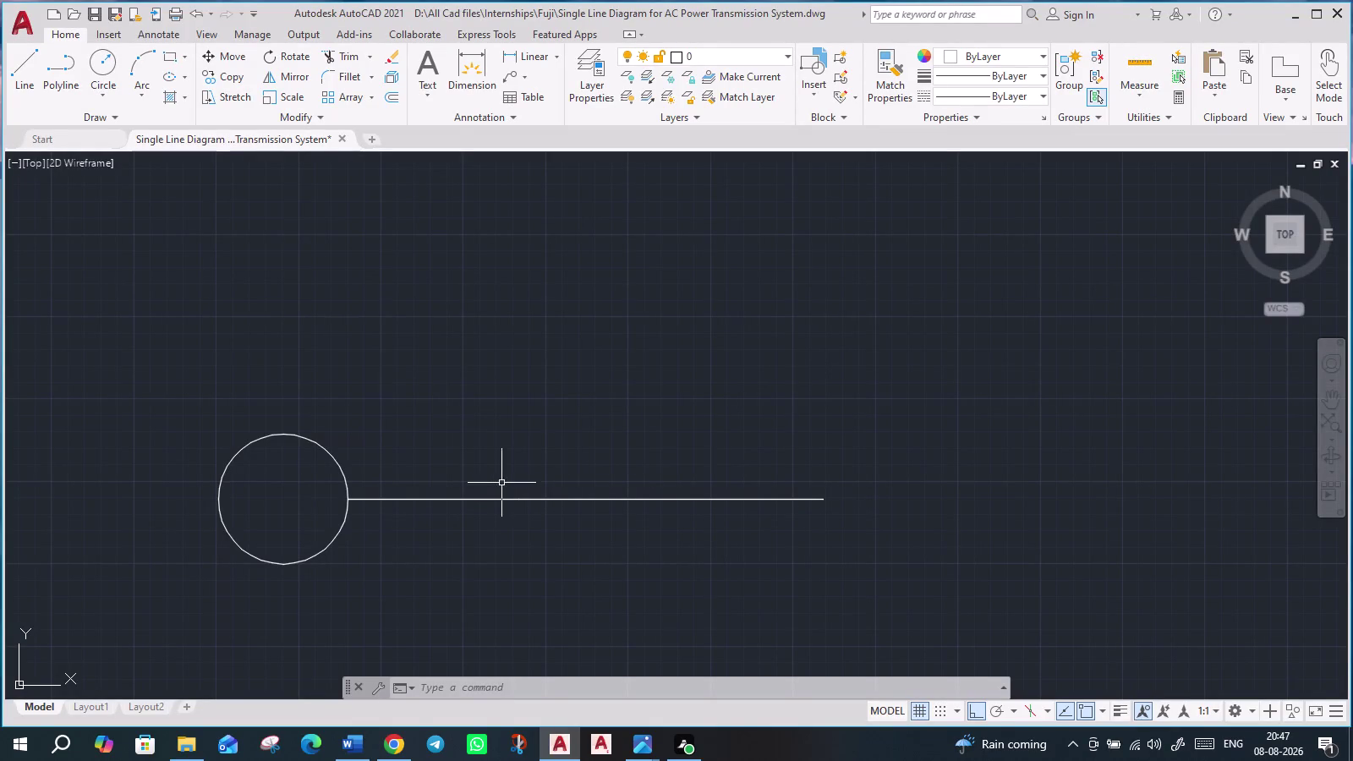
Draw a small circle centred on the line, right of the generator circle.
scroll(up, 3)
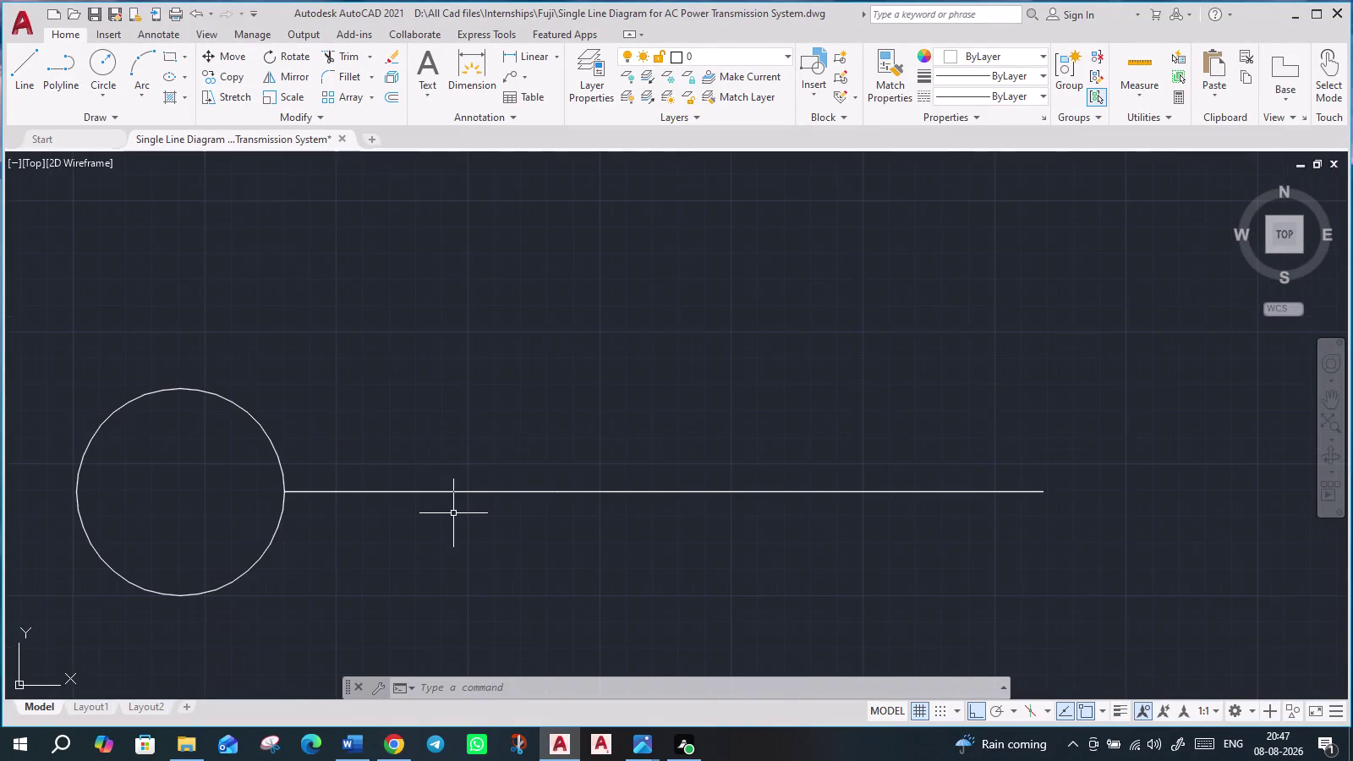
click(98, 72)
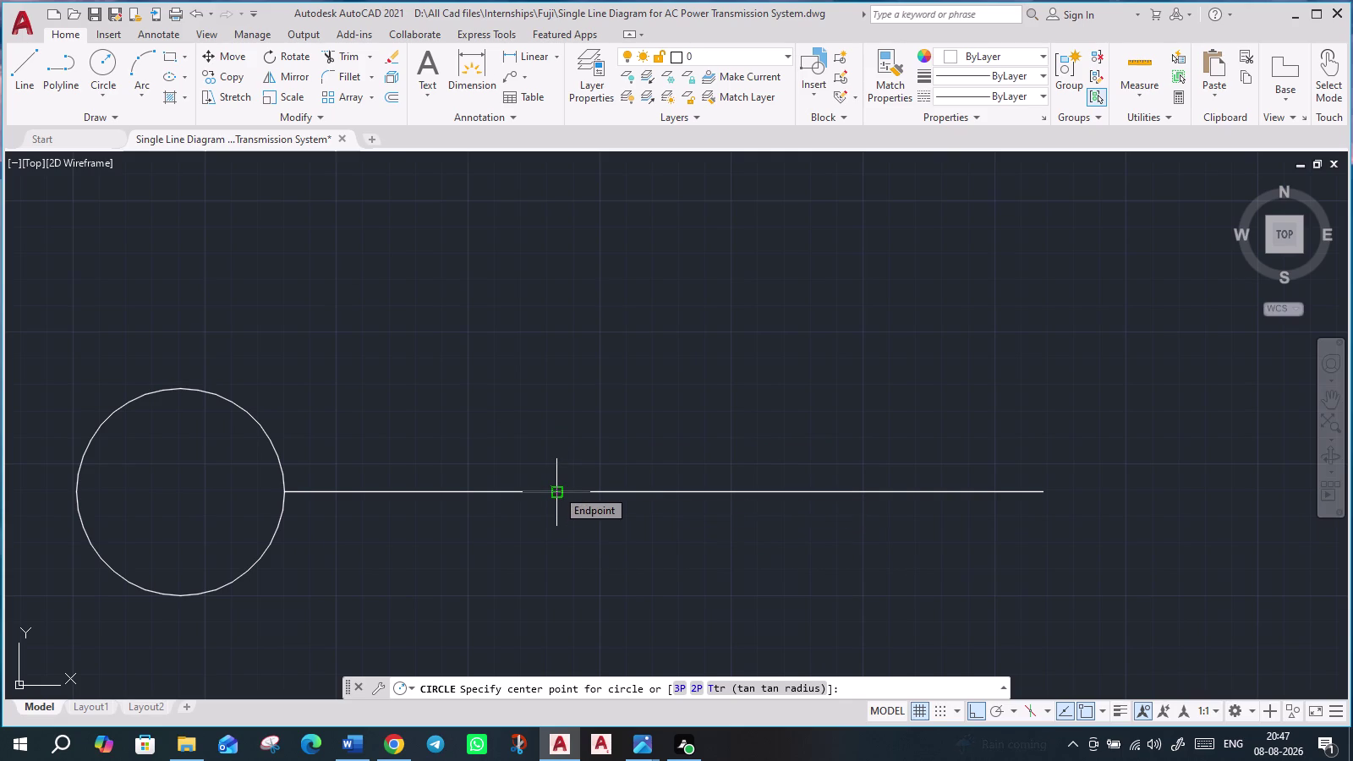
click(524, 492)
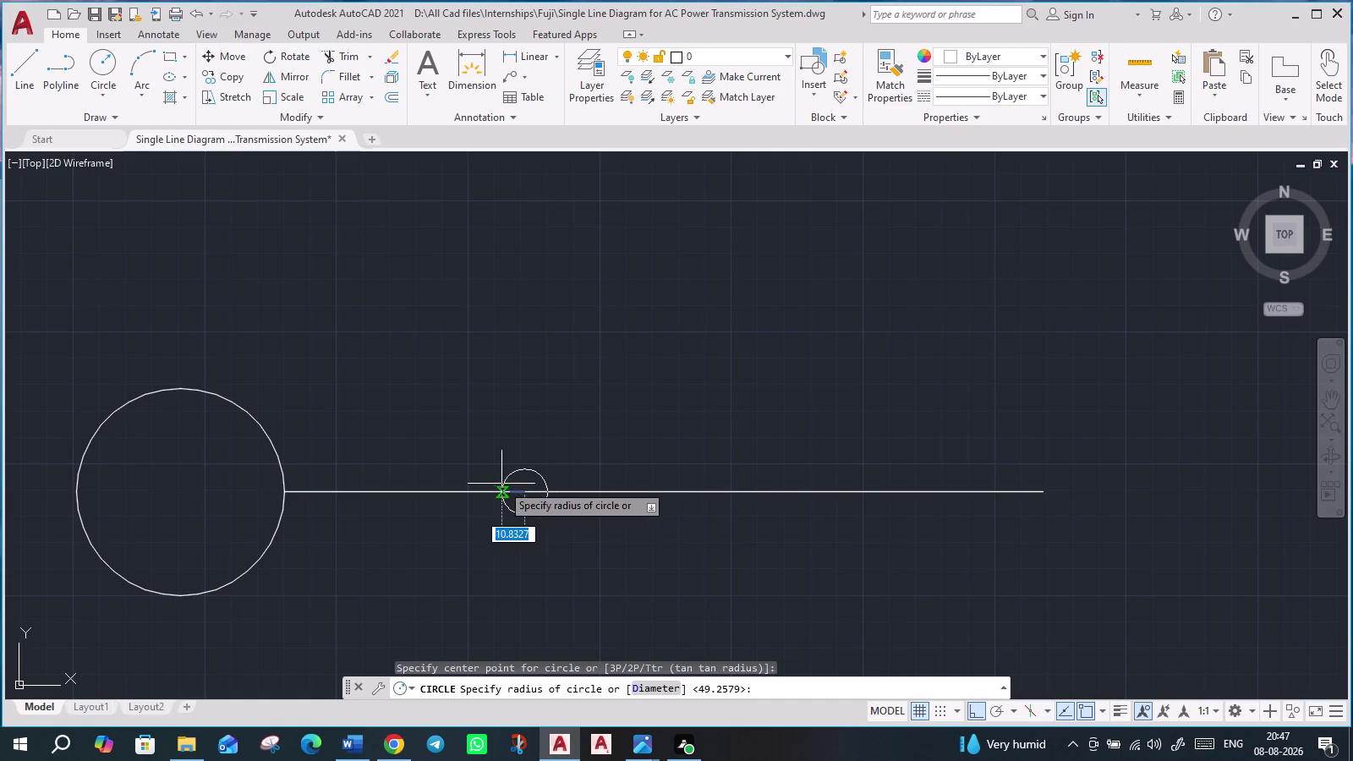
click(501, 483)
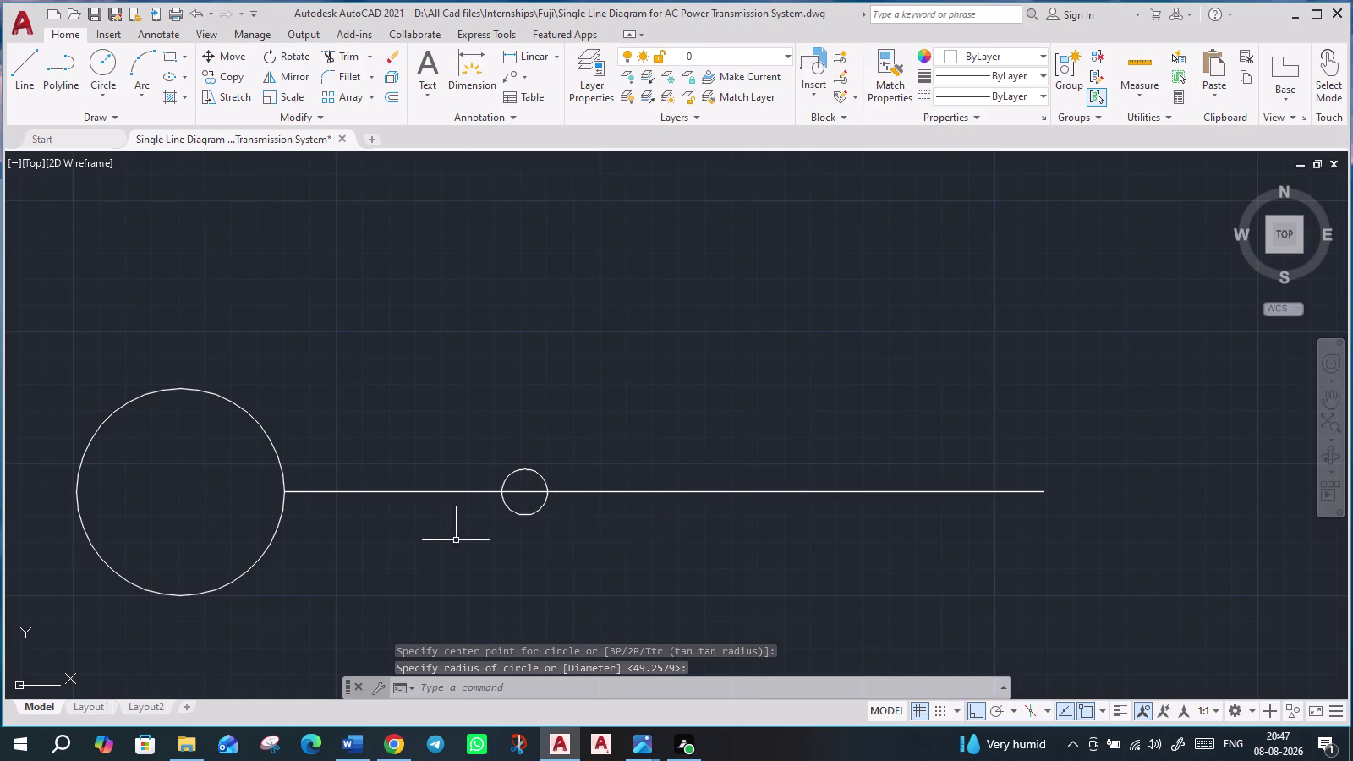
Select the new small circle and start the CO copy command.
click(524, 471)
key(c)
key(o)
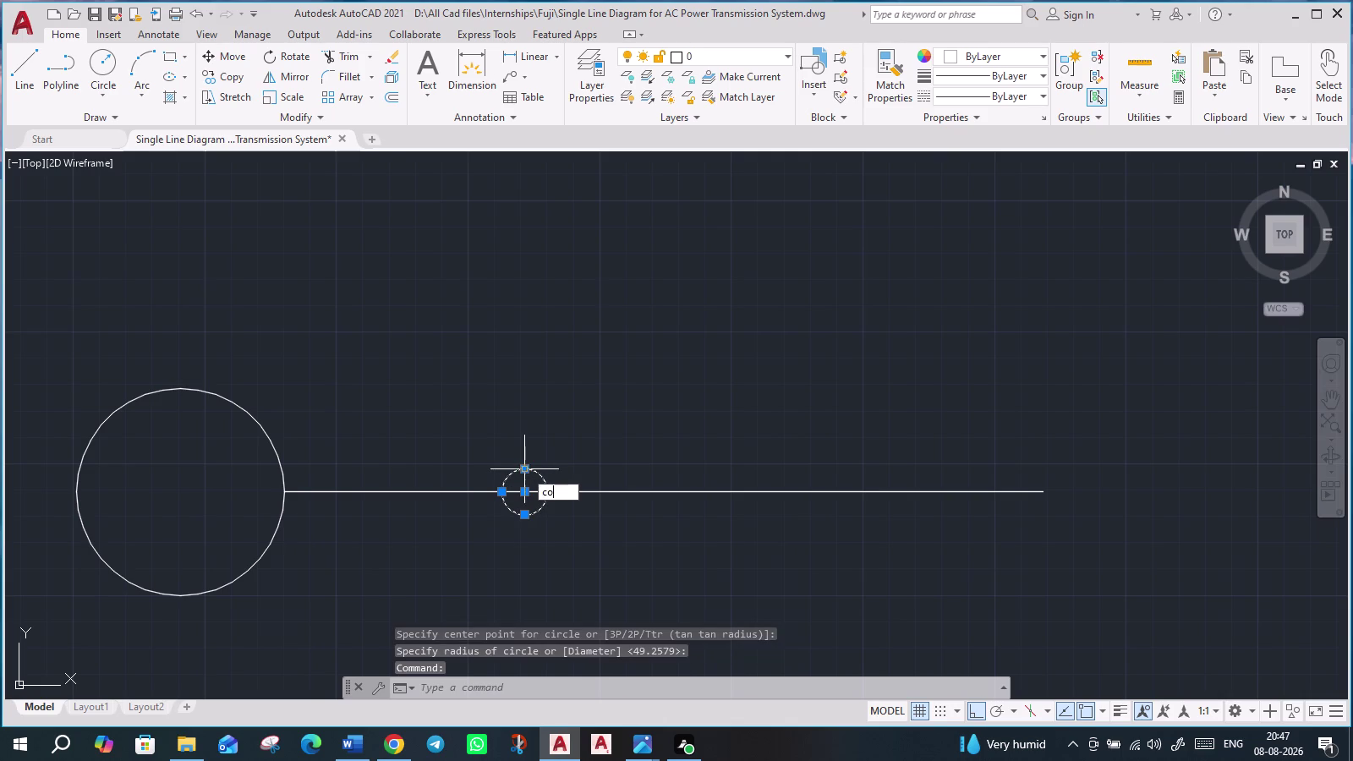
key(Return)
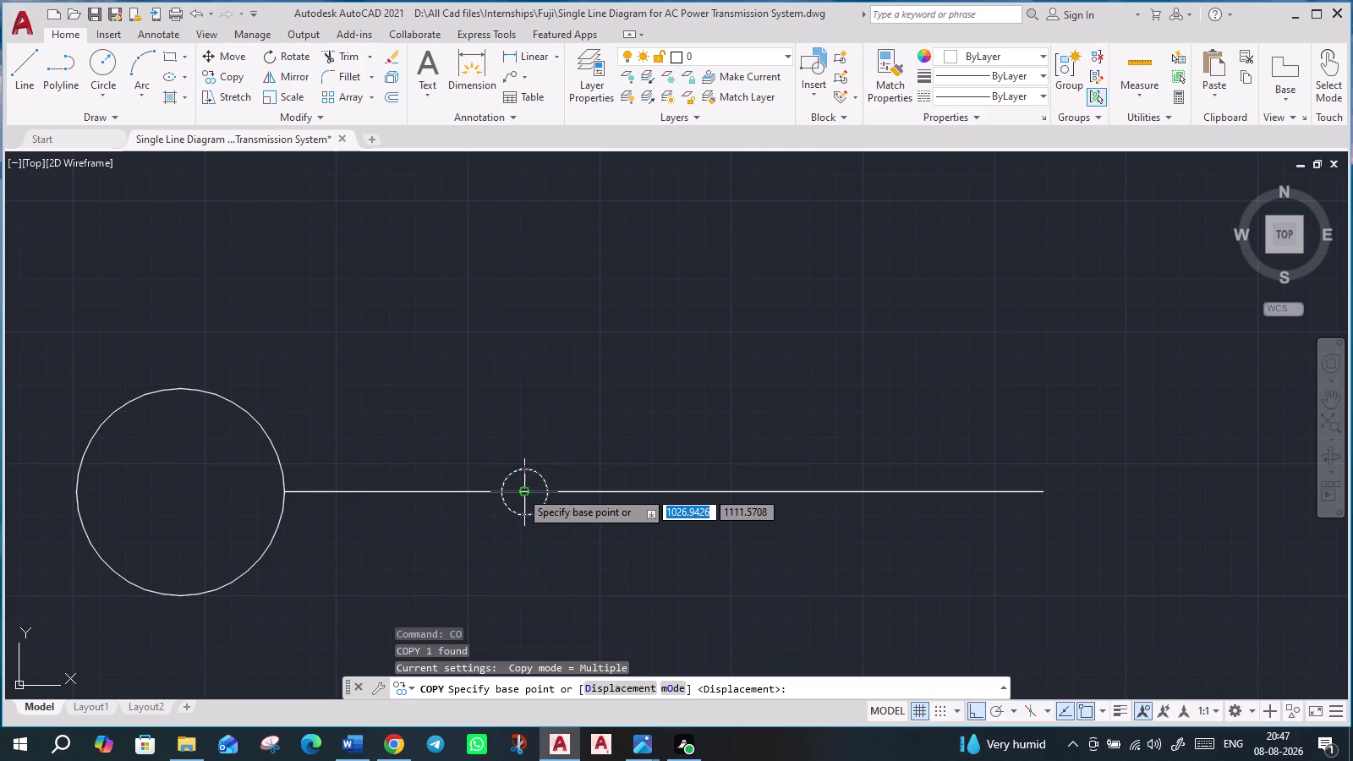
Copy the small circle from its centre to a point further right along the line.
click(520, 491)
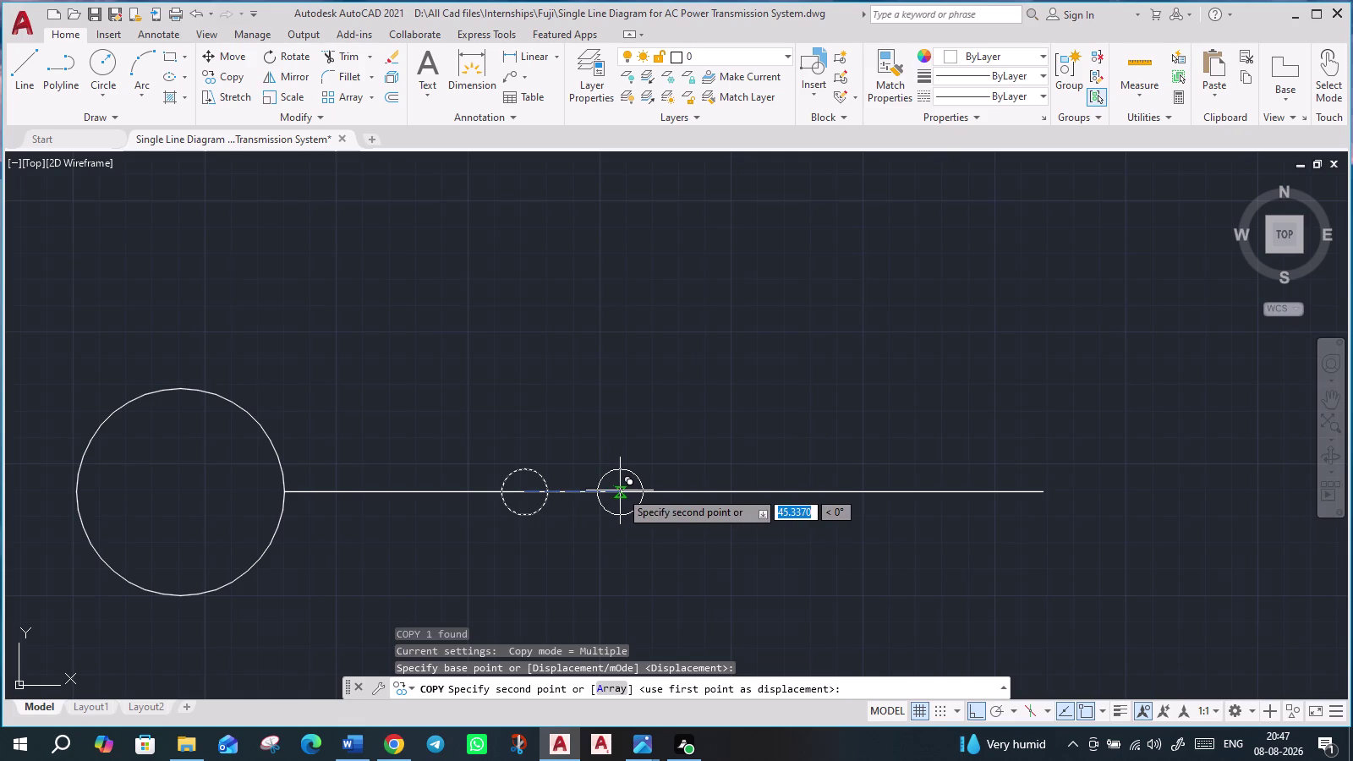
click(626, 490)
scroll(down, 3)
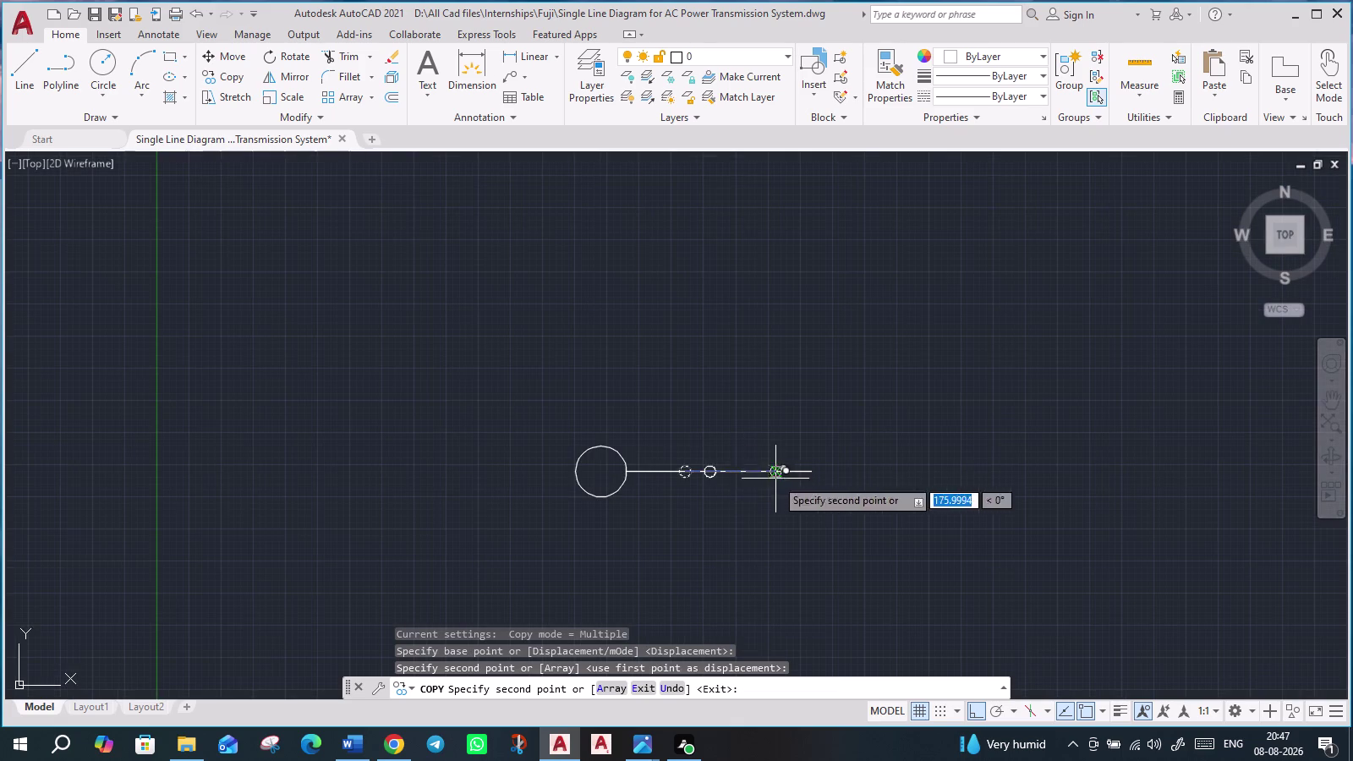
scroll(up, 3)
scroll(up, 3)
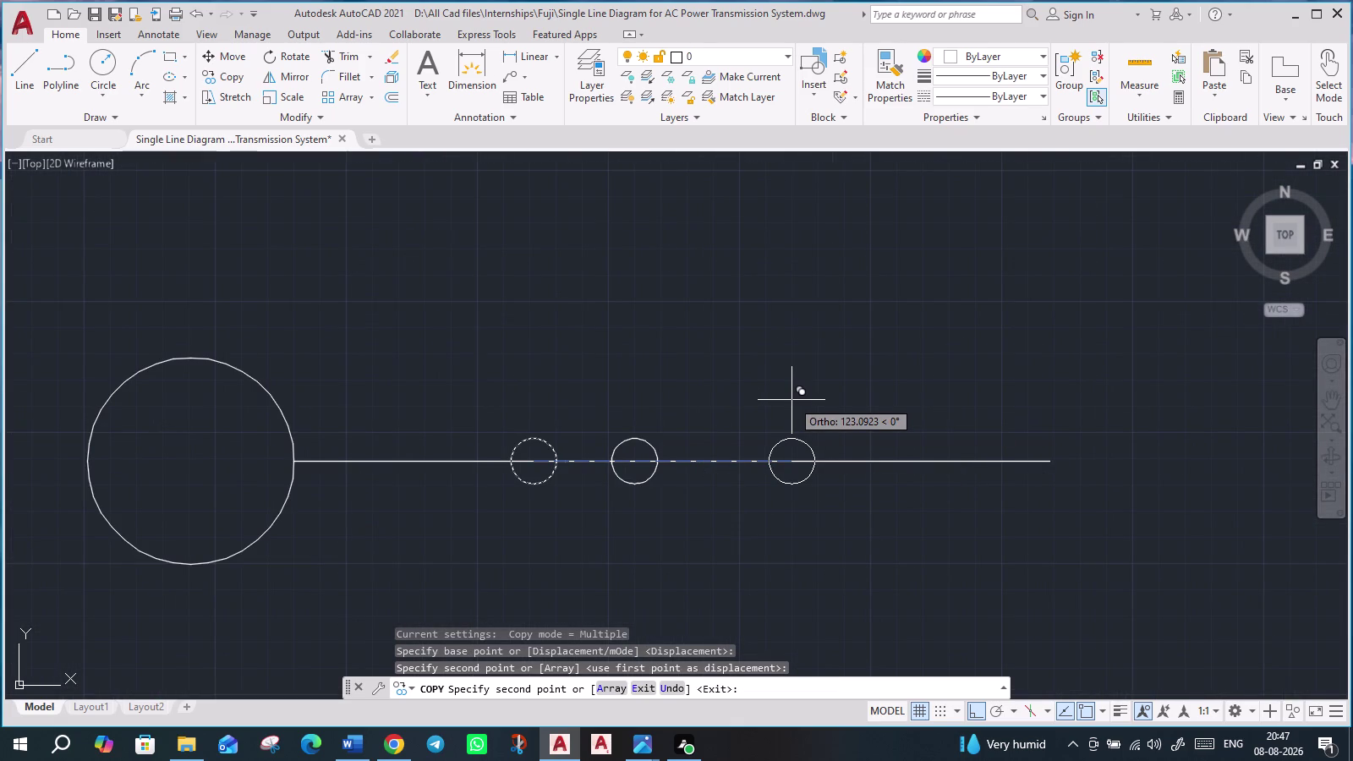
key(Escape)
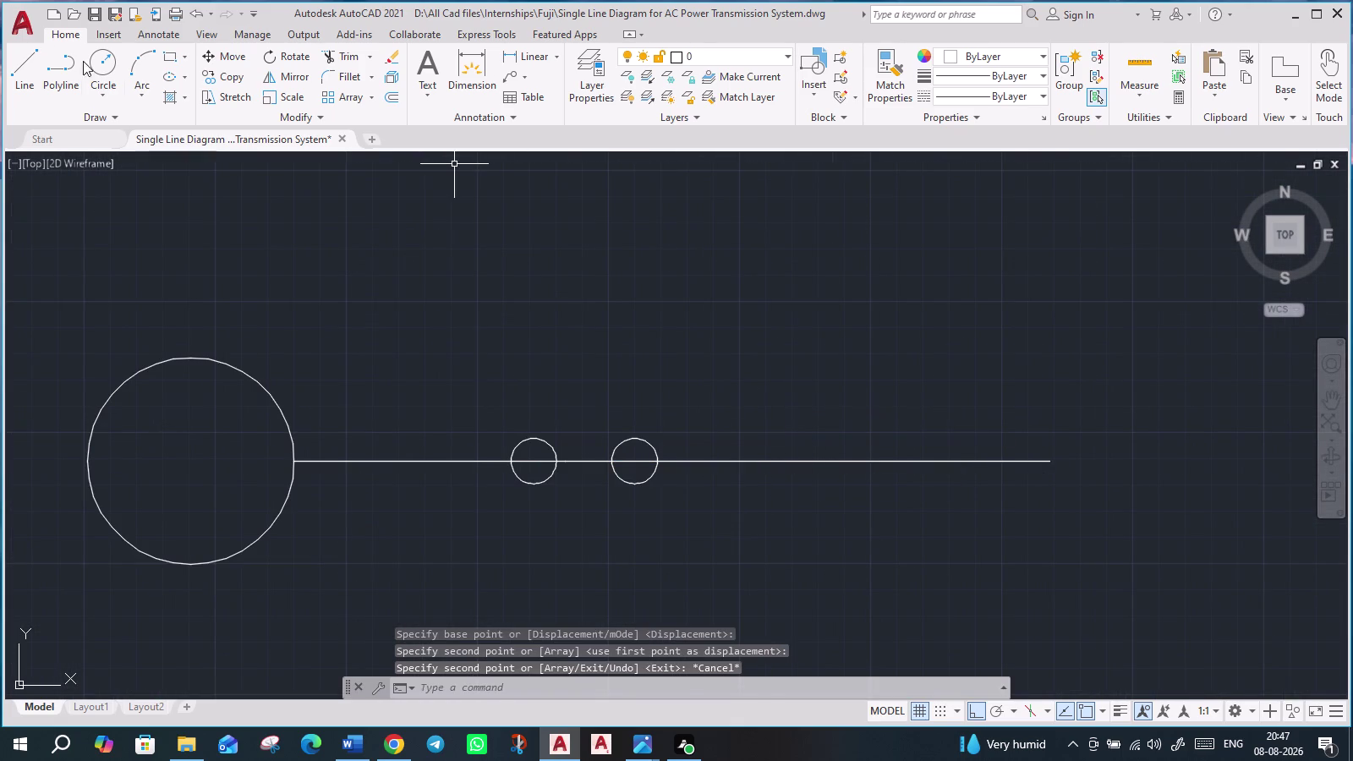
click(109, 71)
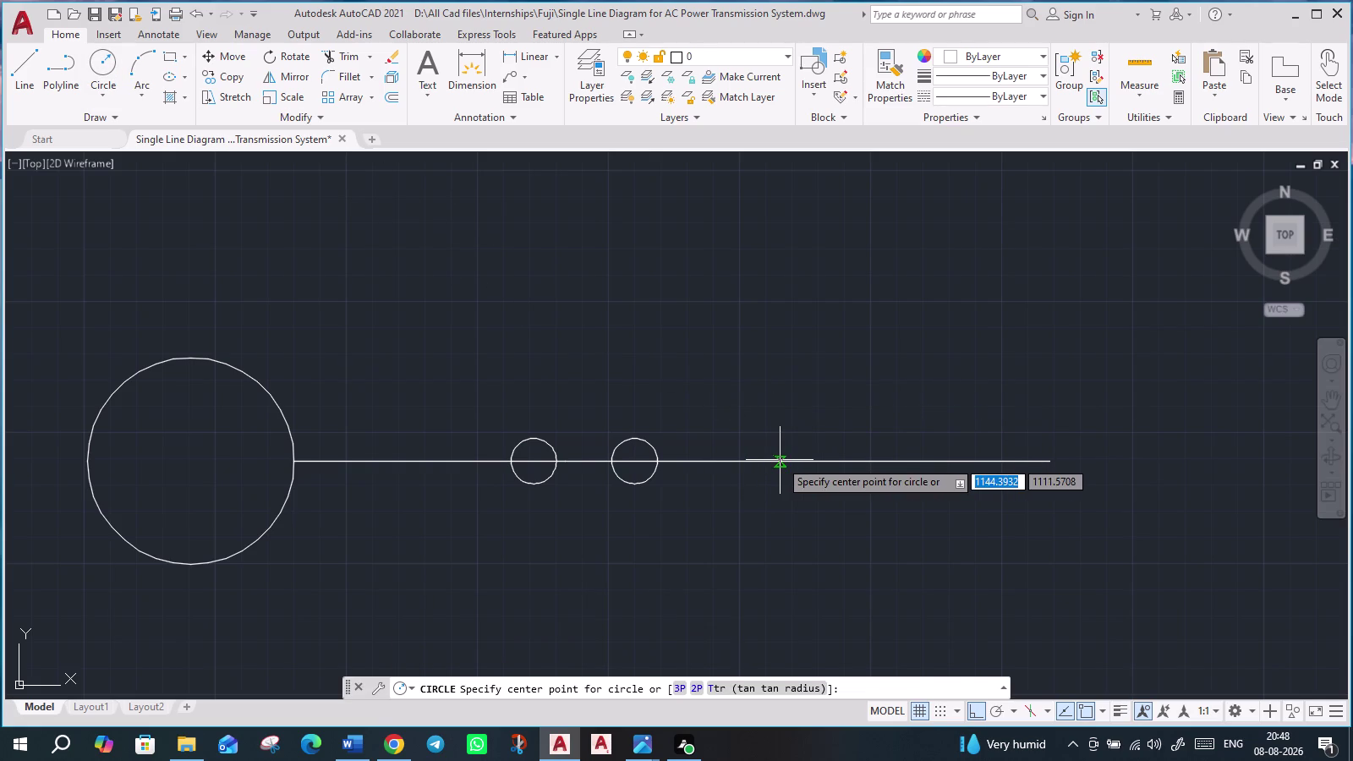
Begin a rectangle on the line twice and cancel both attempts.
click(173, 55)
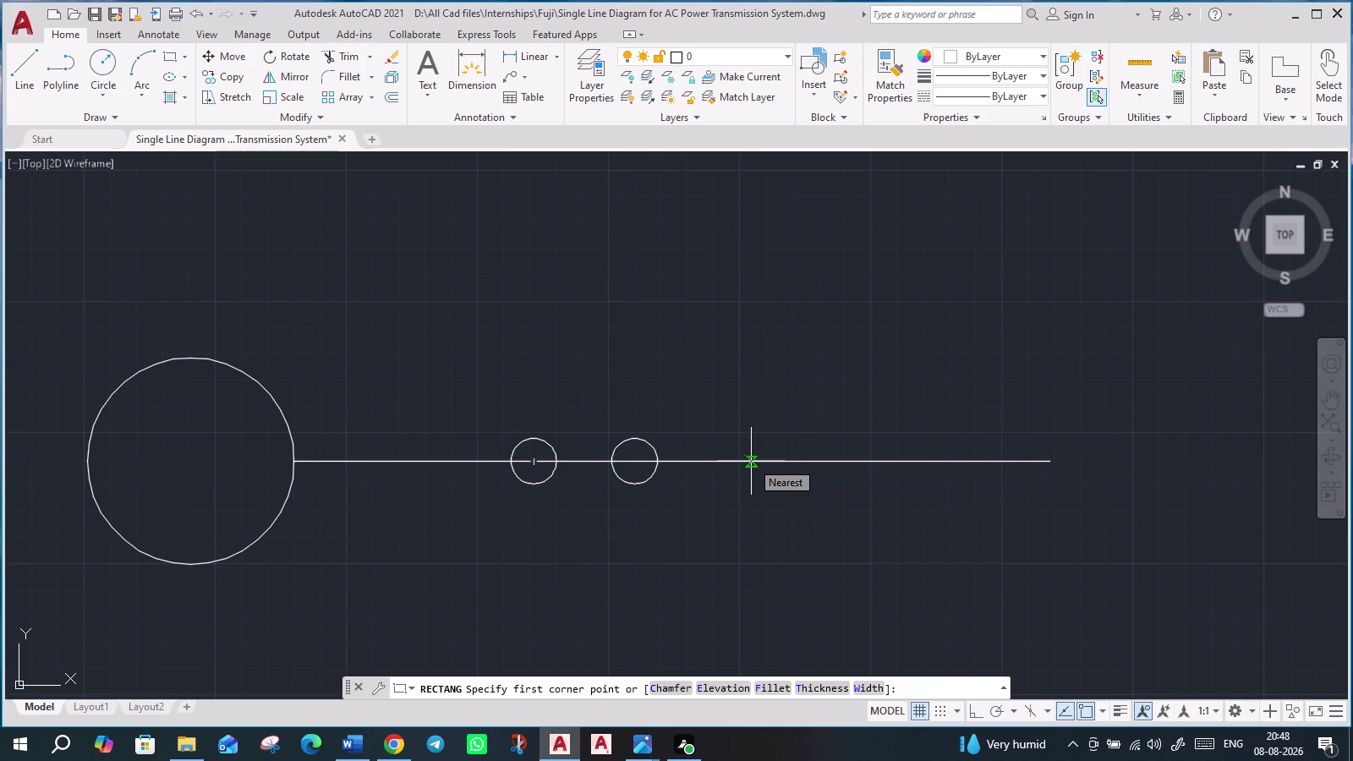
click(751, 461)
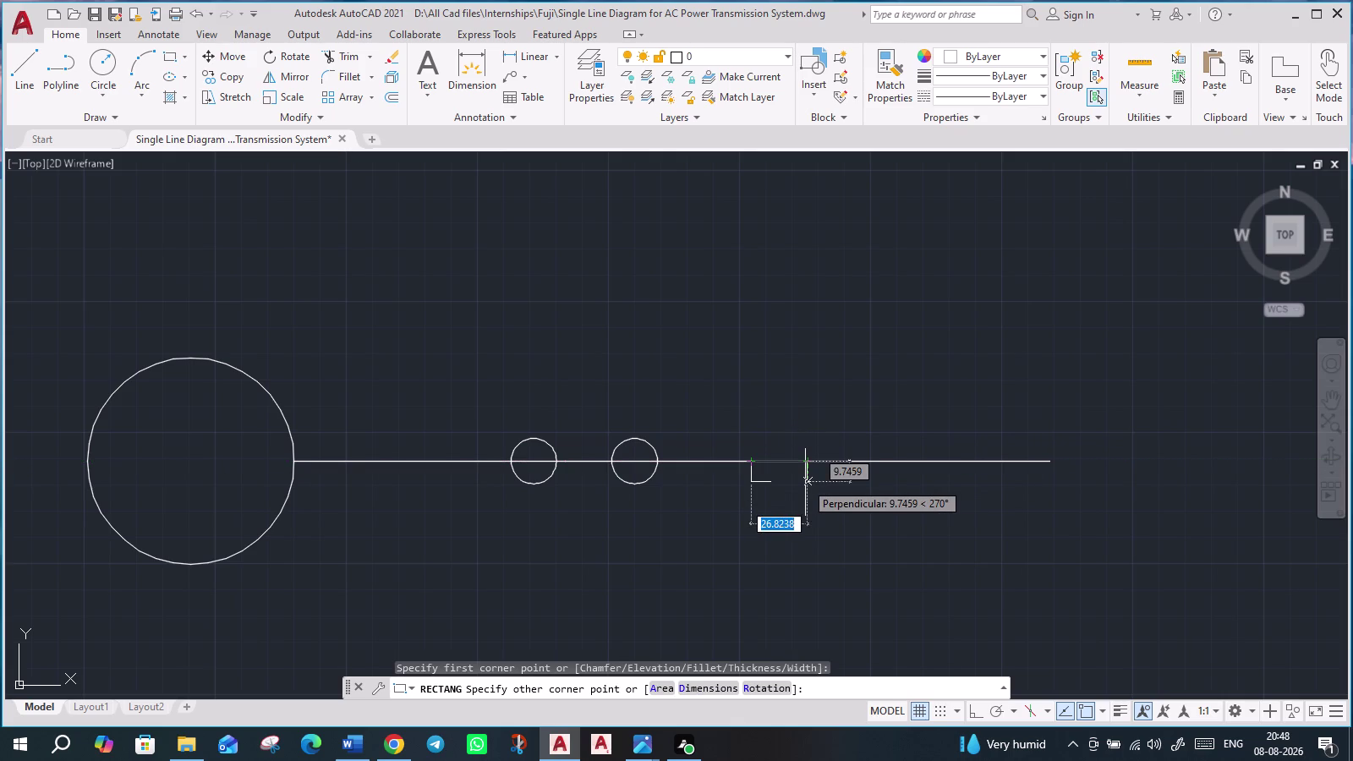
key(Escape)
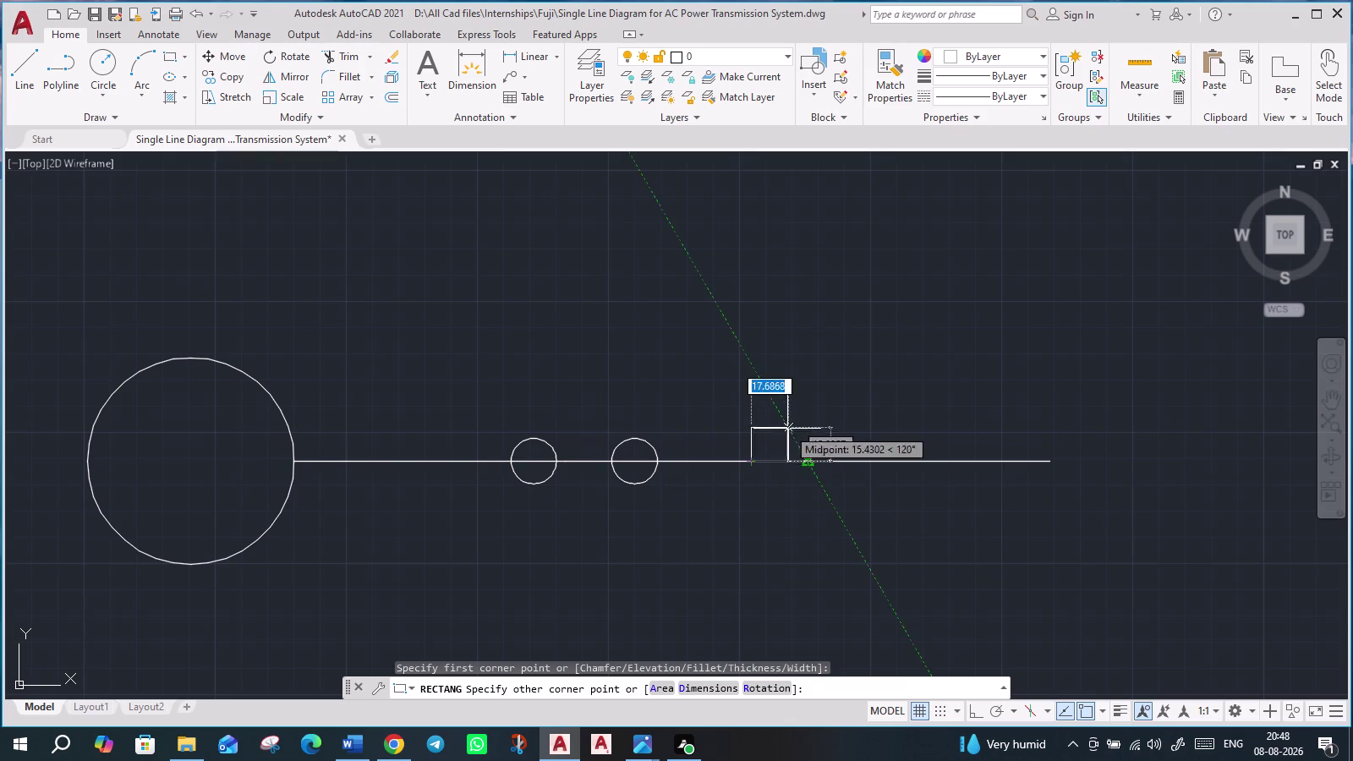
click(185, 60)
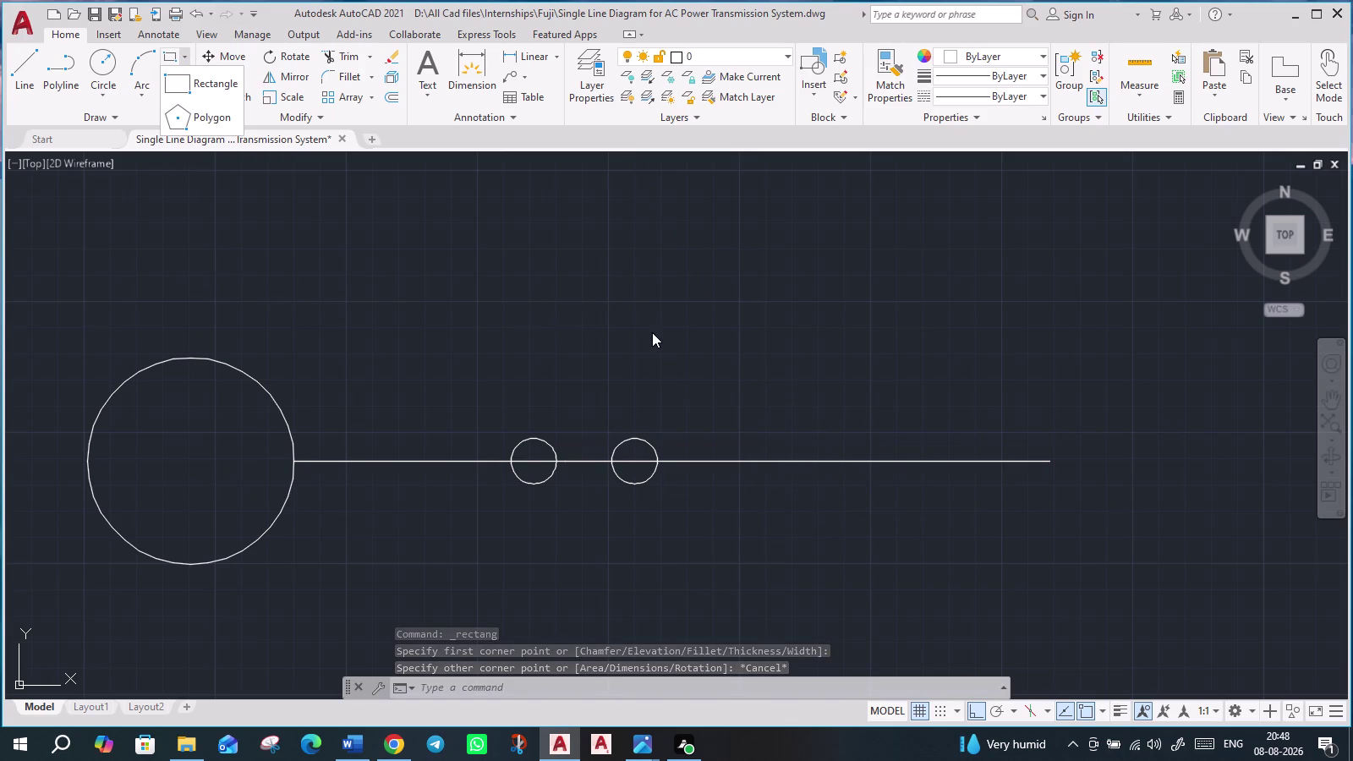
key(Escape)
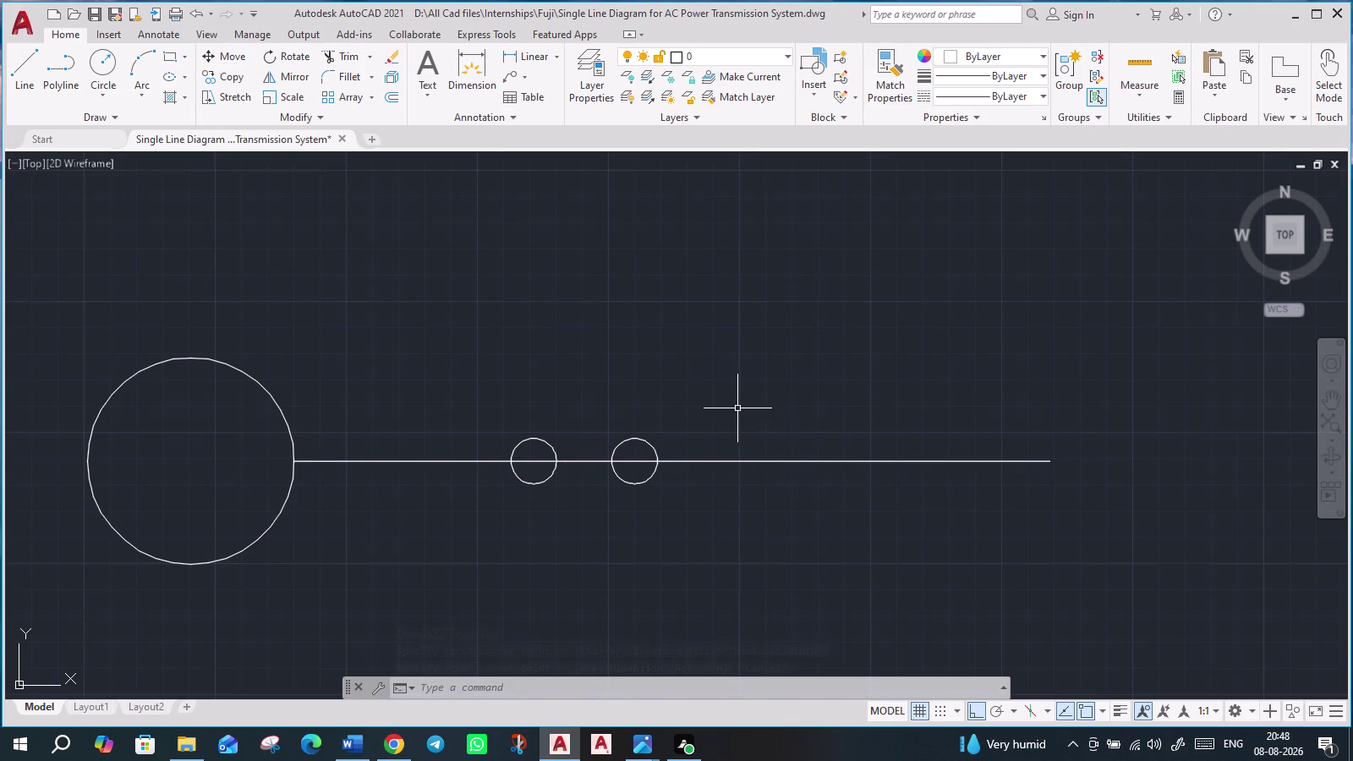
click(170, 61)
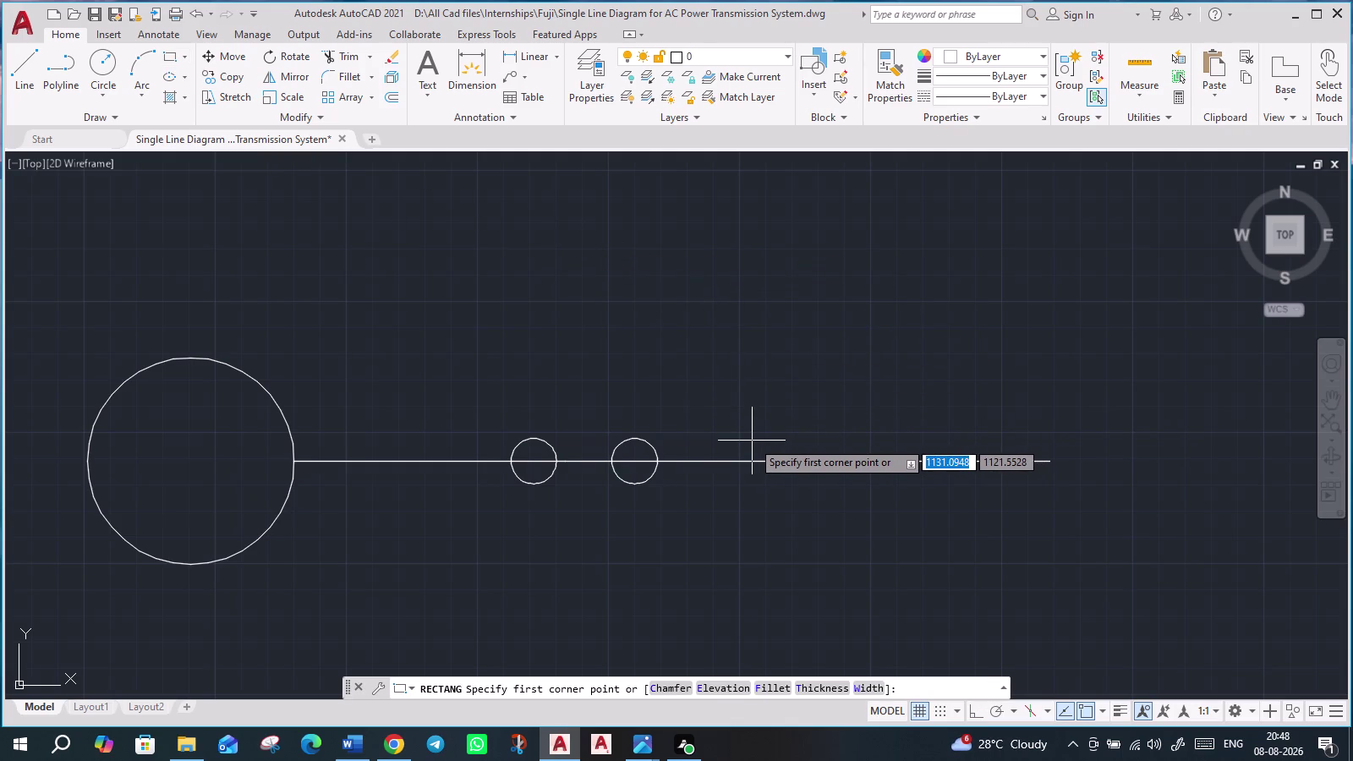
click(753, 446)
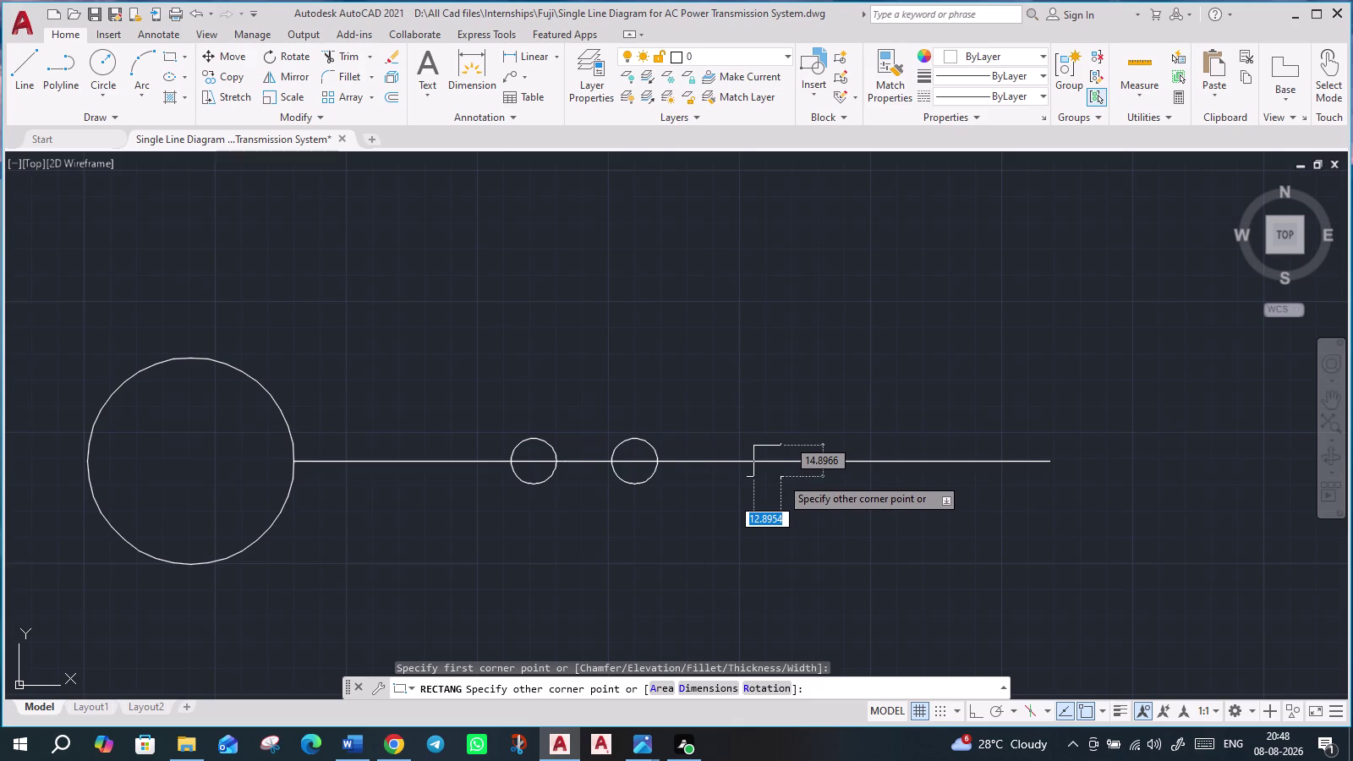
key(Escape)
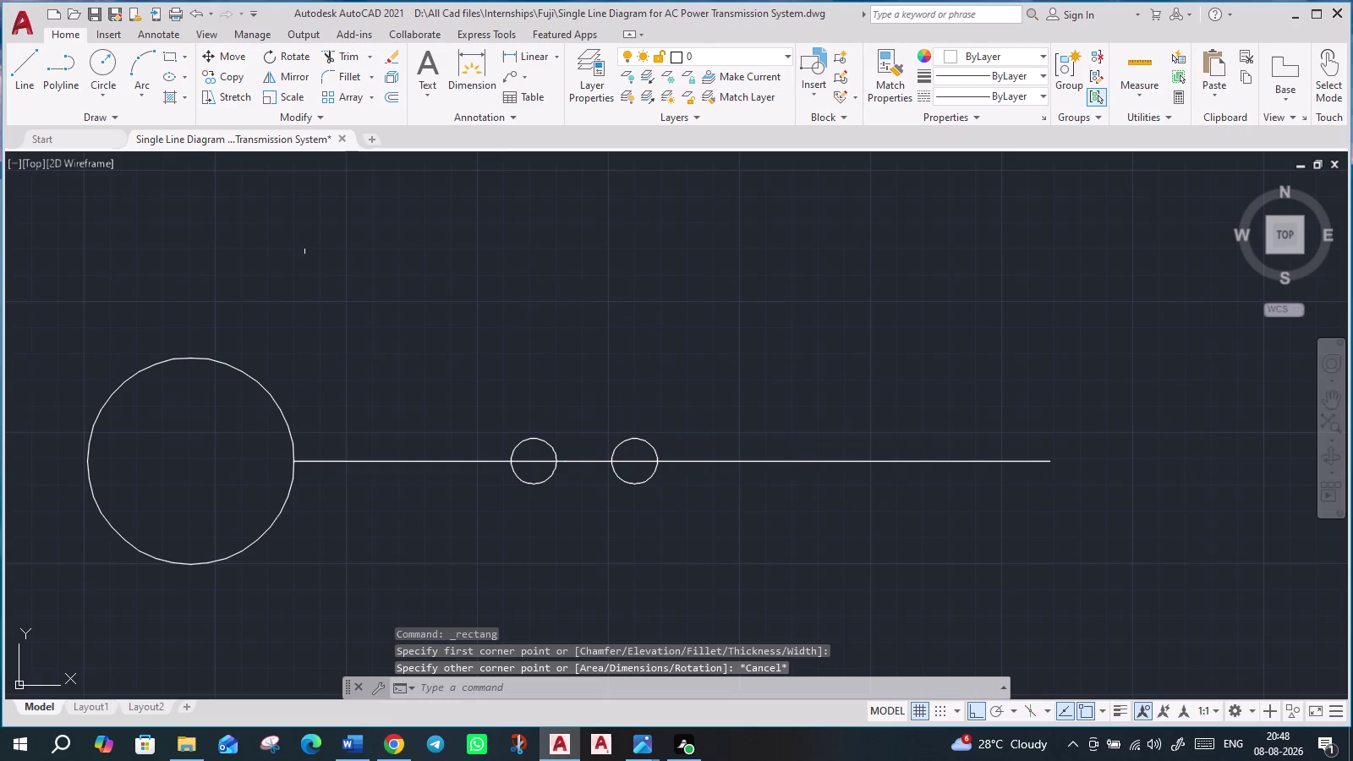
Pan the diagram left and erase the large generator circle.
scroll(down, 3)
scroll(down, 3)
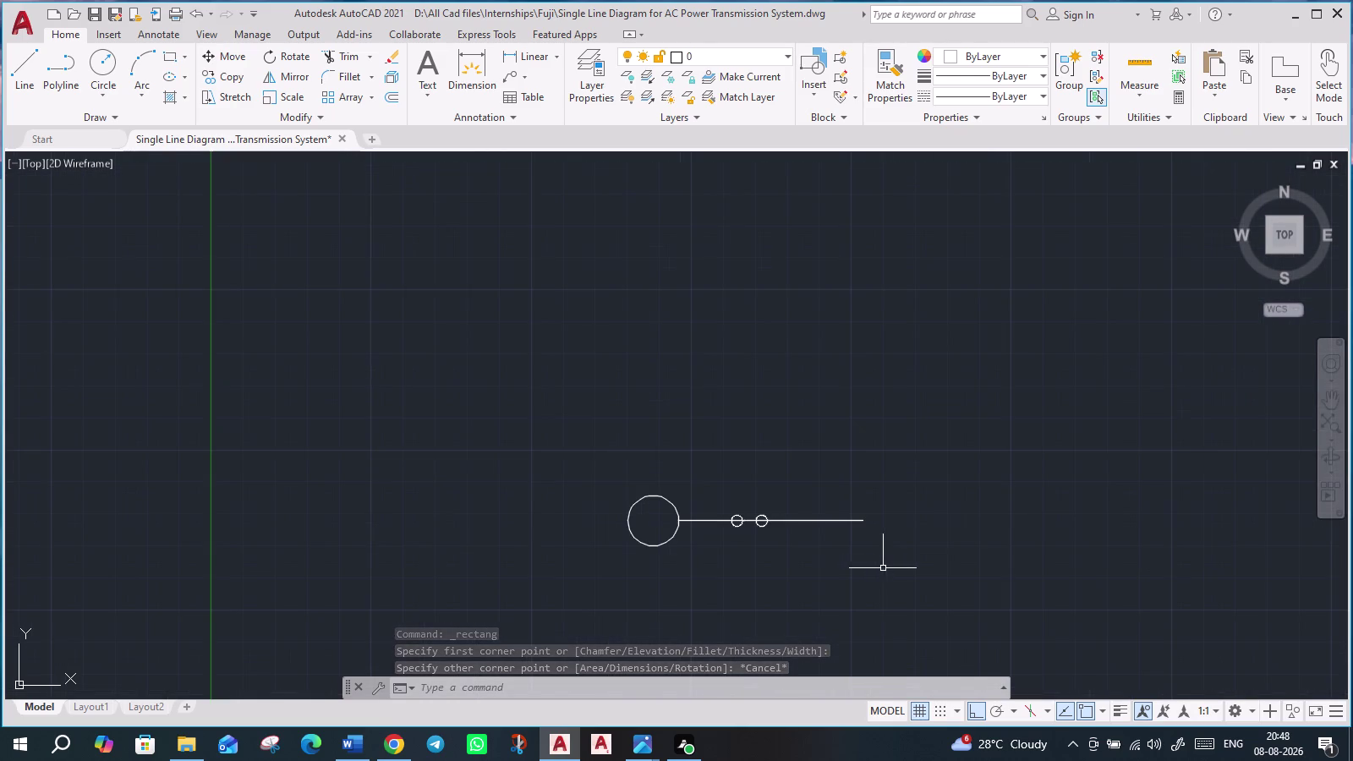
middle_drag(955, 547, 850, 493)
scroll(down, 3)
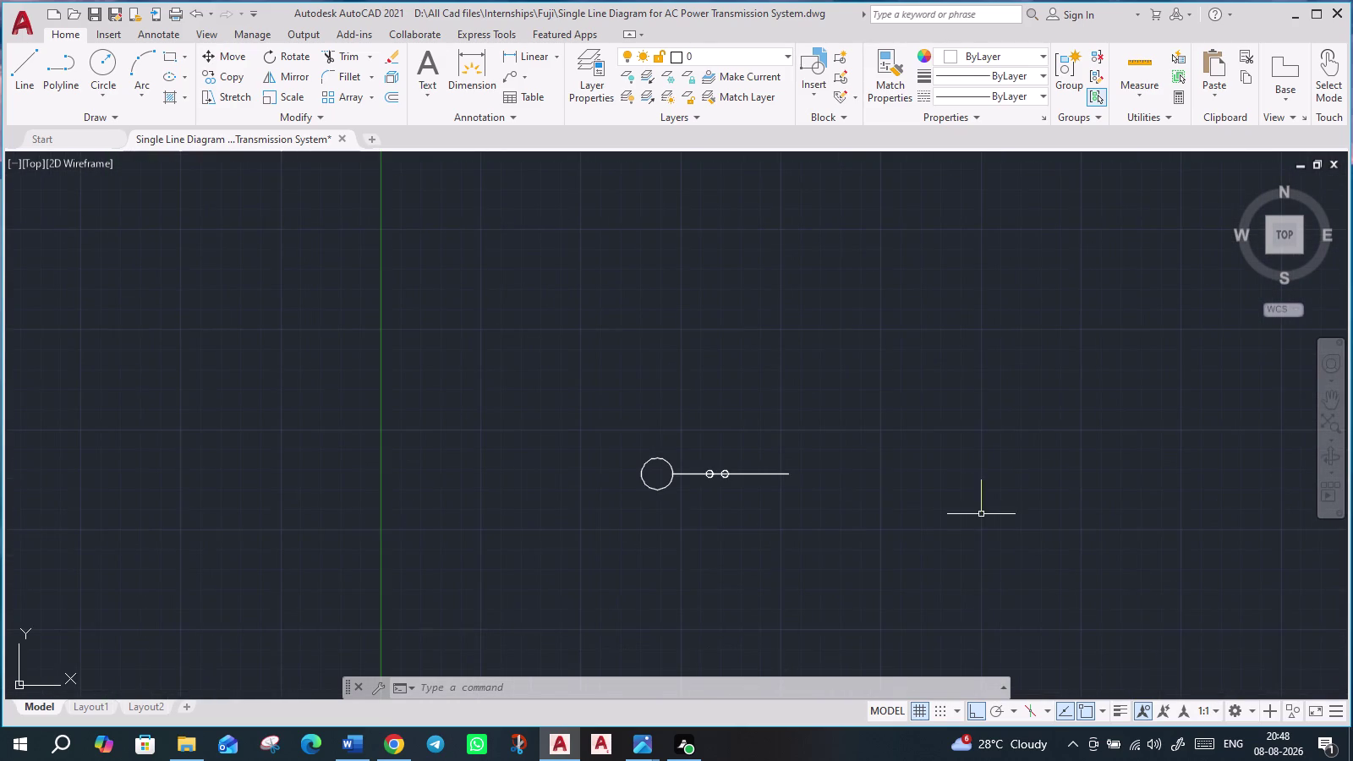
middle_drag(967, 510, 589, 441)
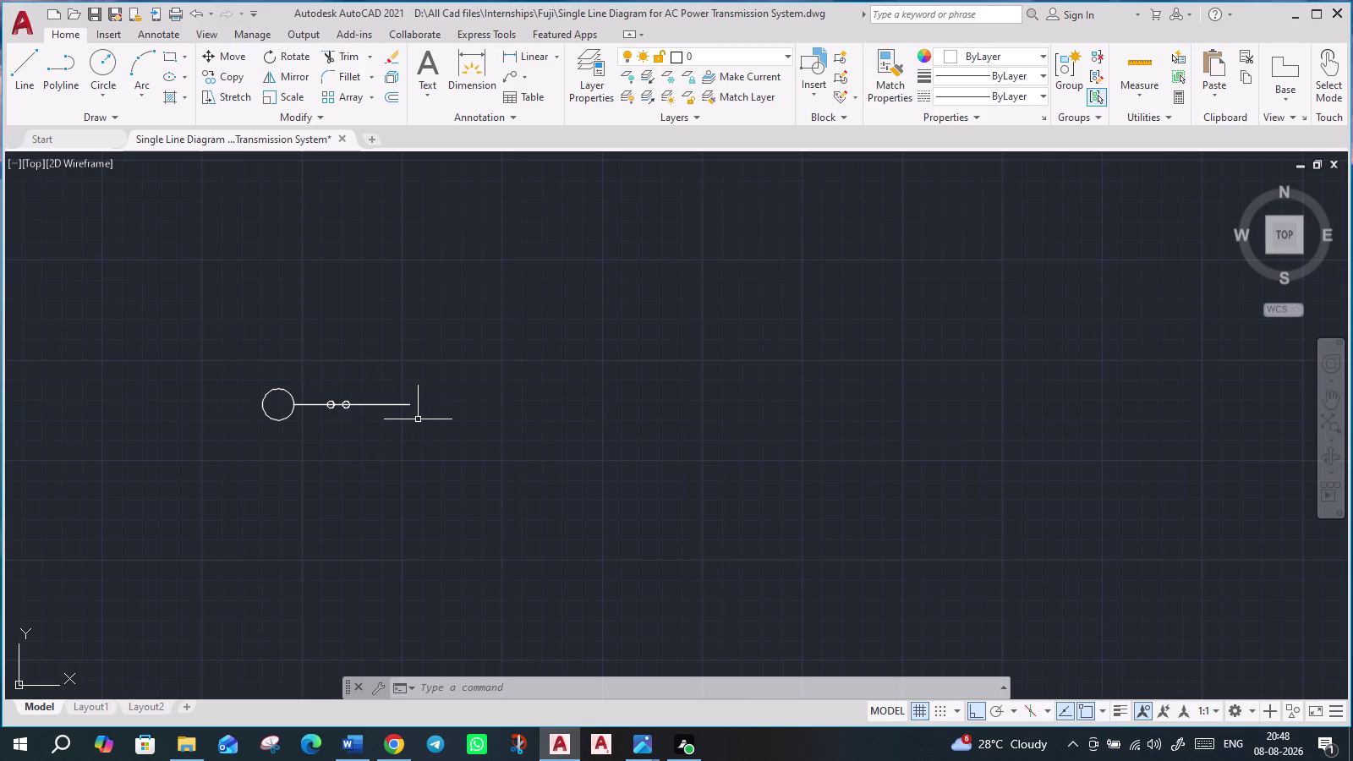
click(281, 418)
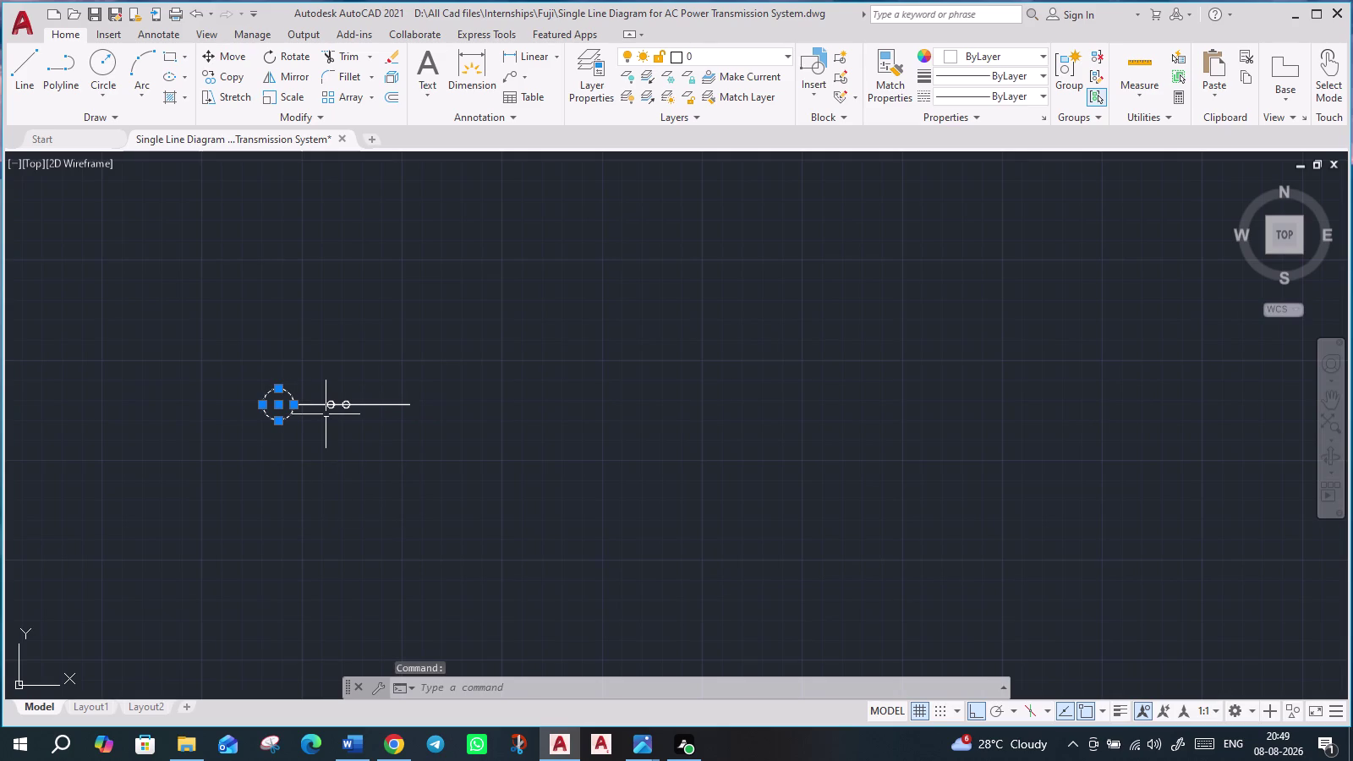
key(Delete)
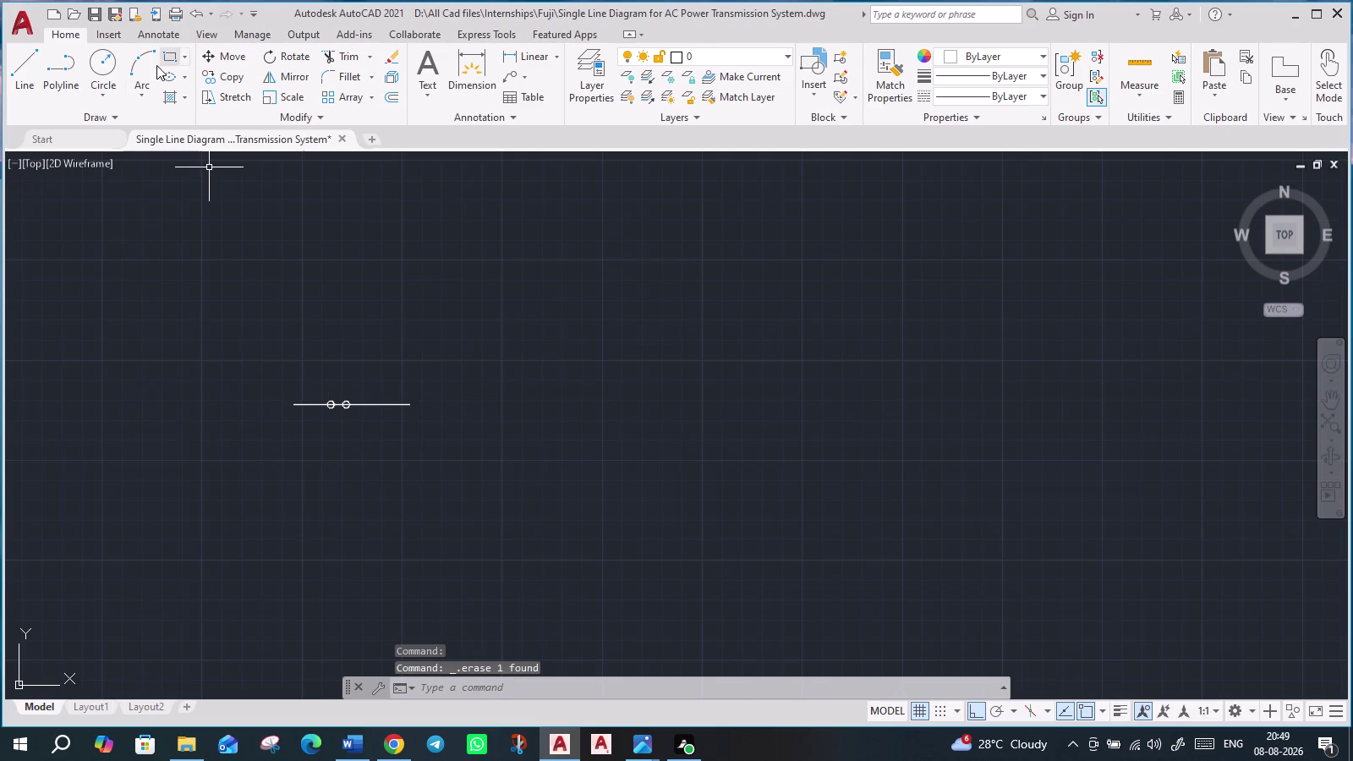
Draw a 2-point circle at the line's left end.
click(109, 73)
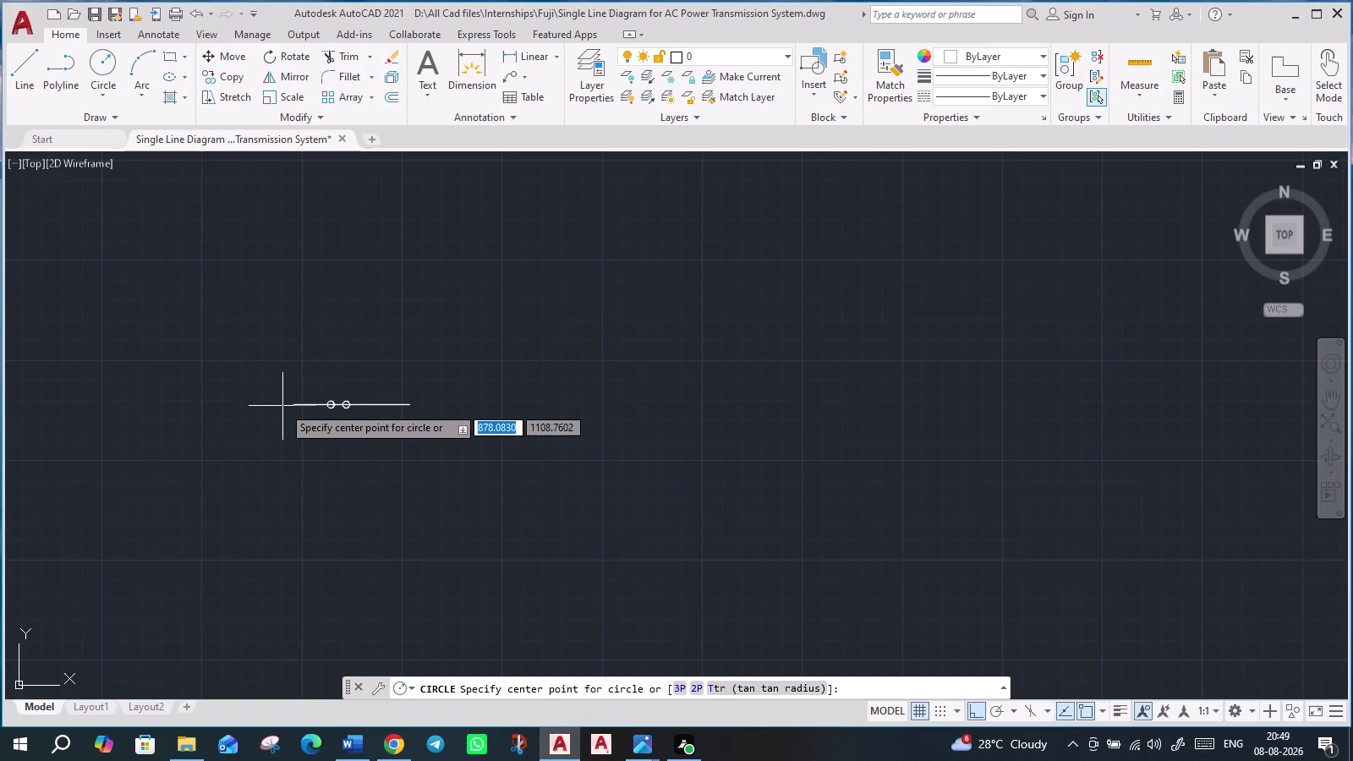
click(104, 99)
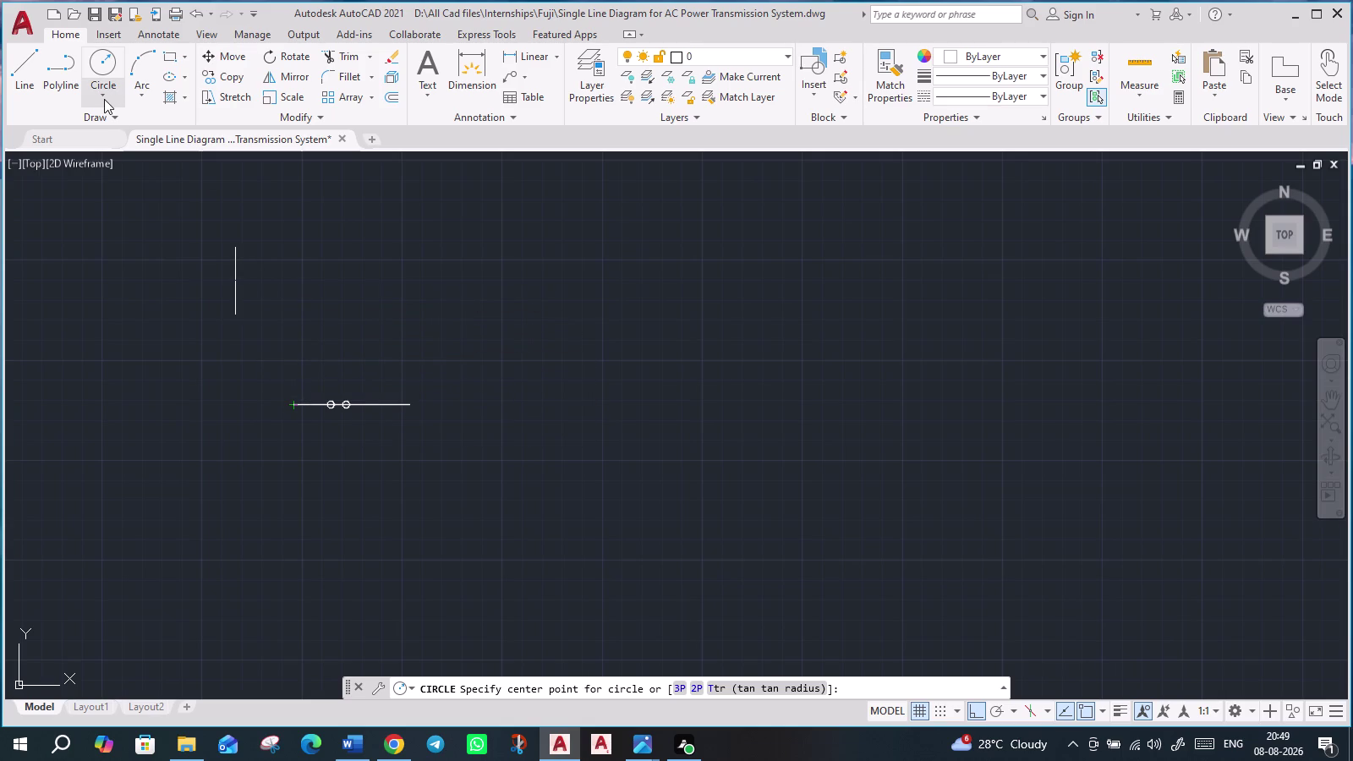
click(153, 193)
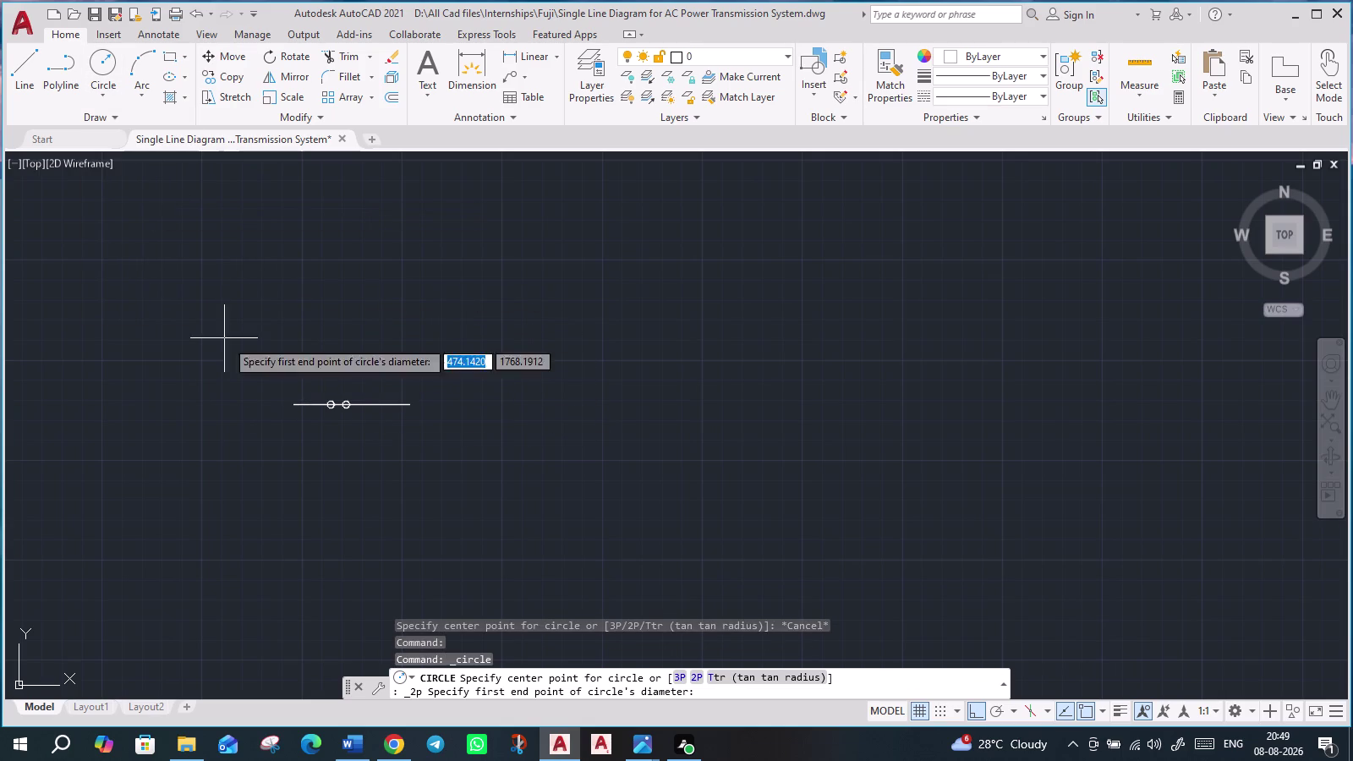
click(295, 406)
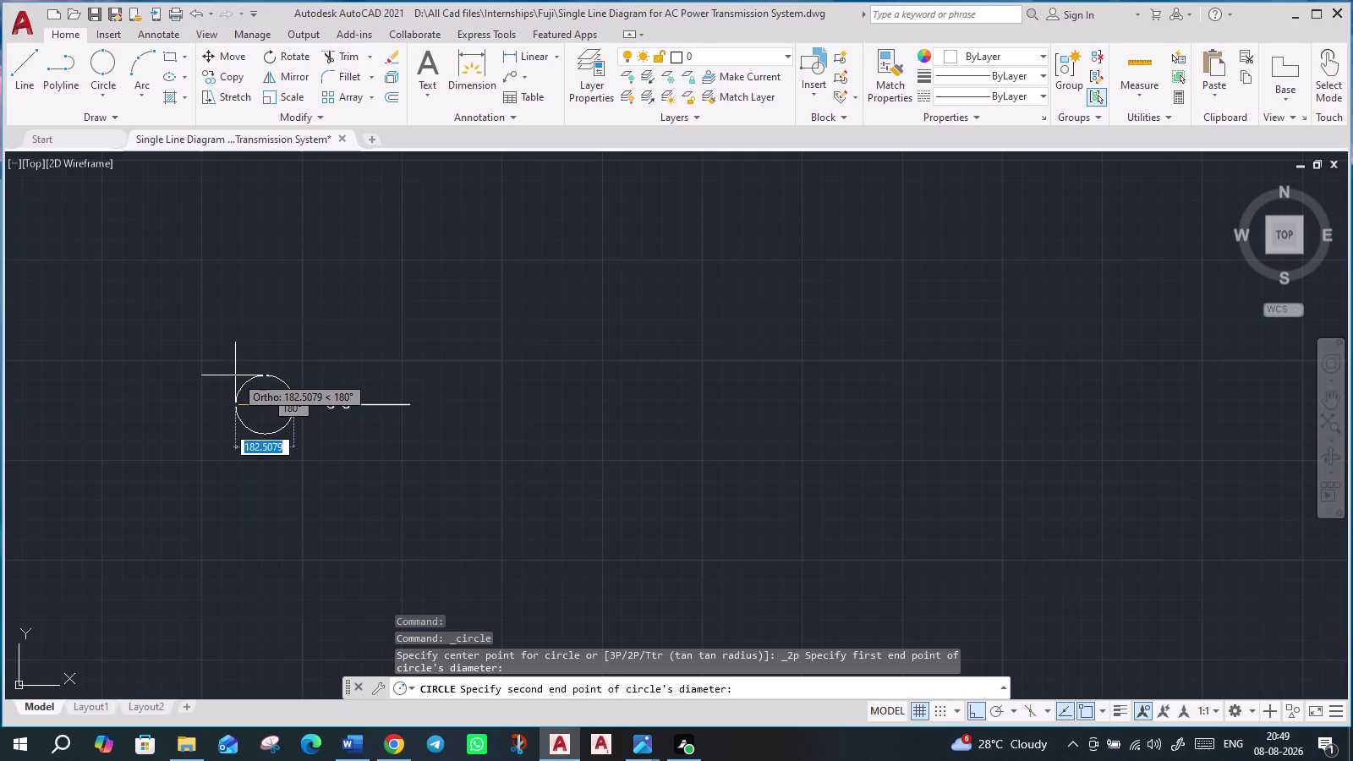
click(236, 375)
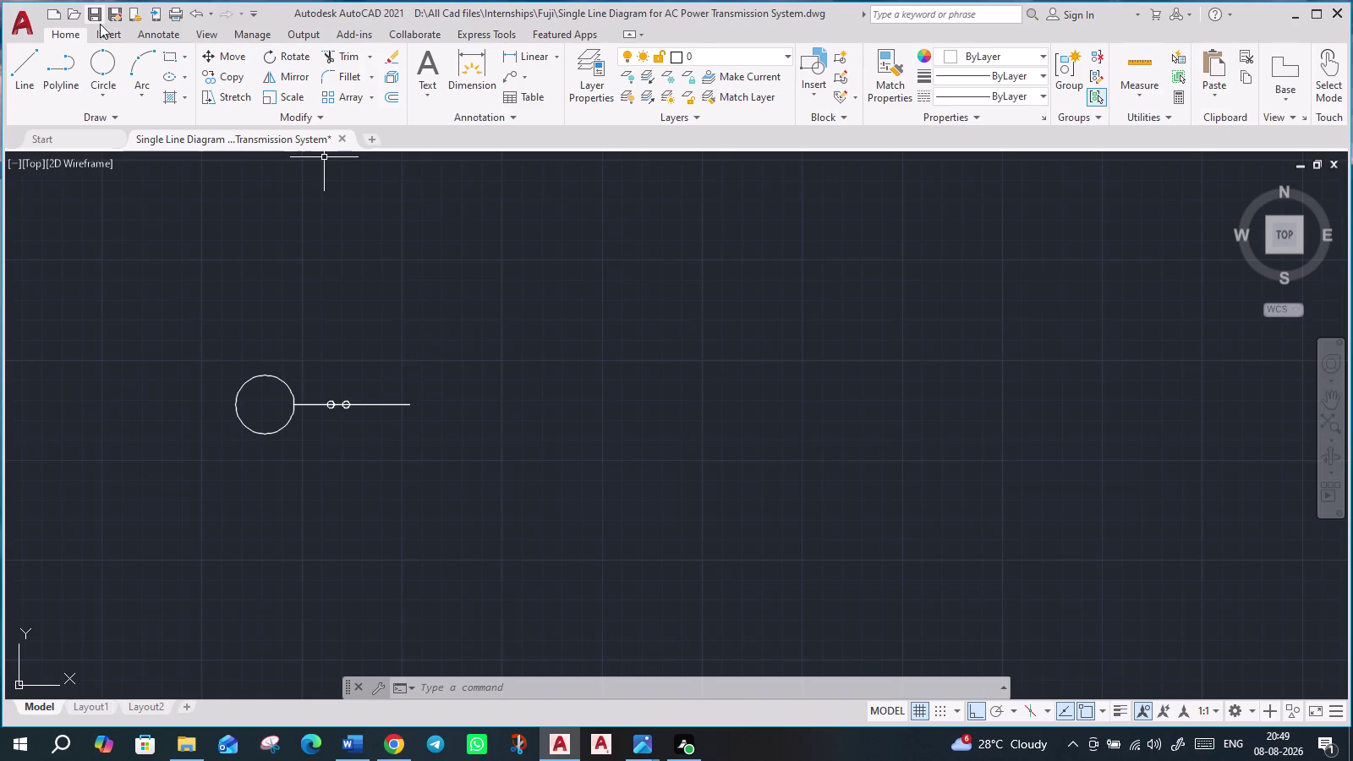
click(169, 53)
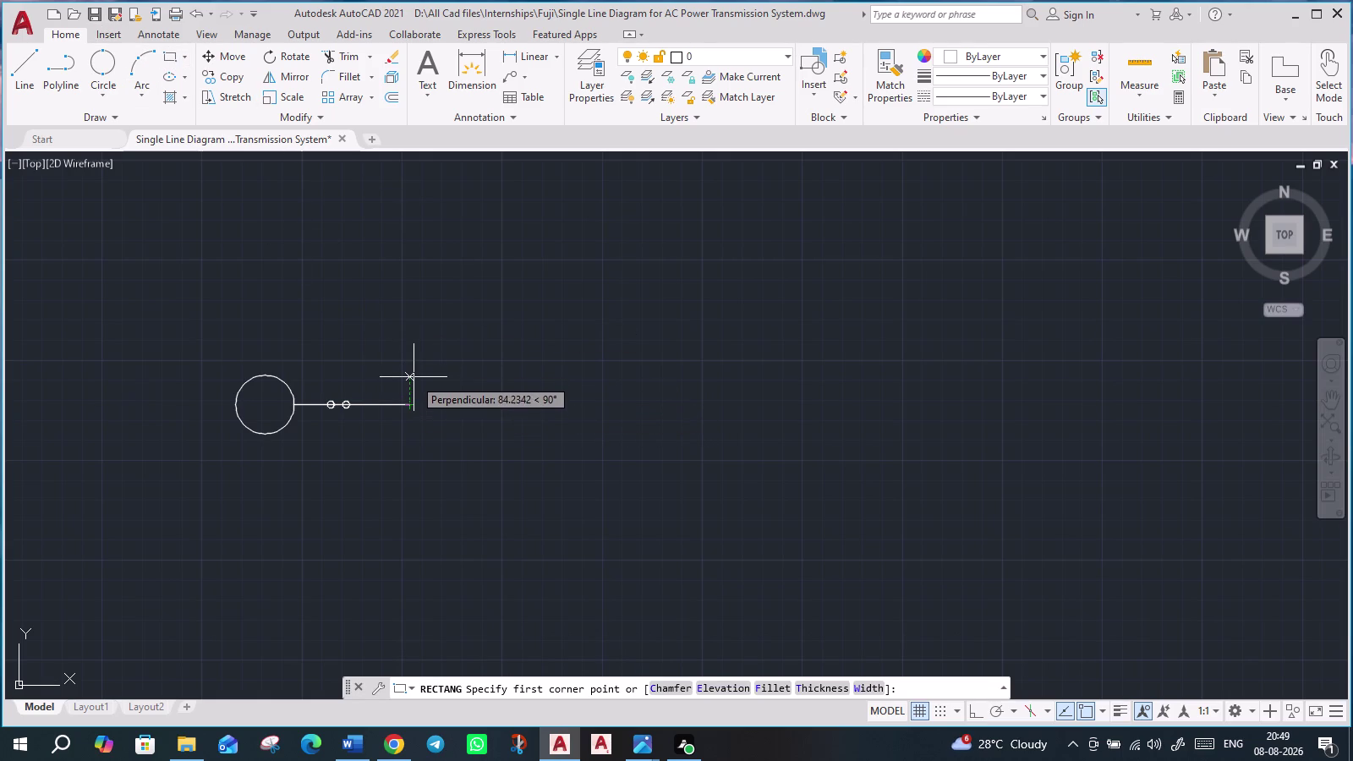
click(412, 377)
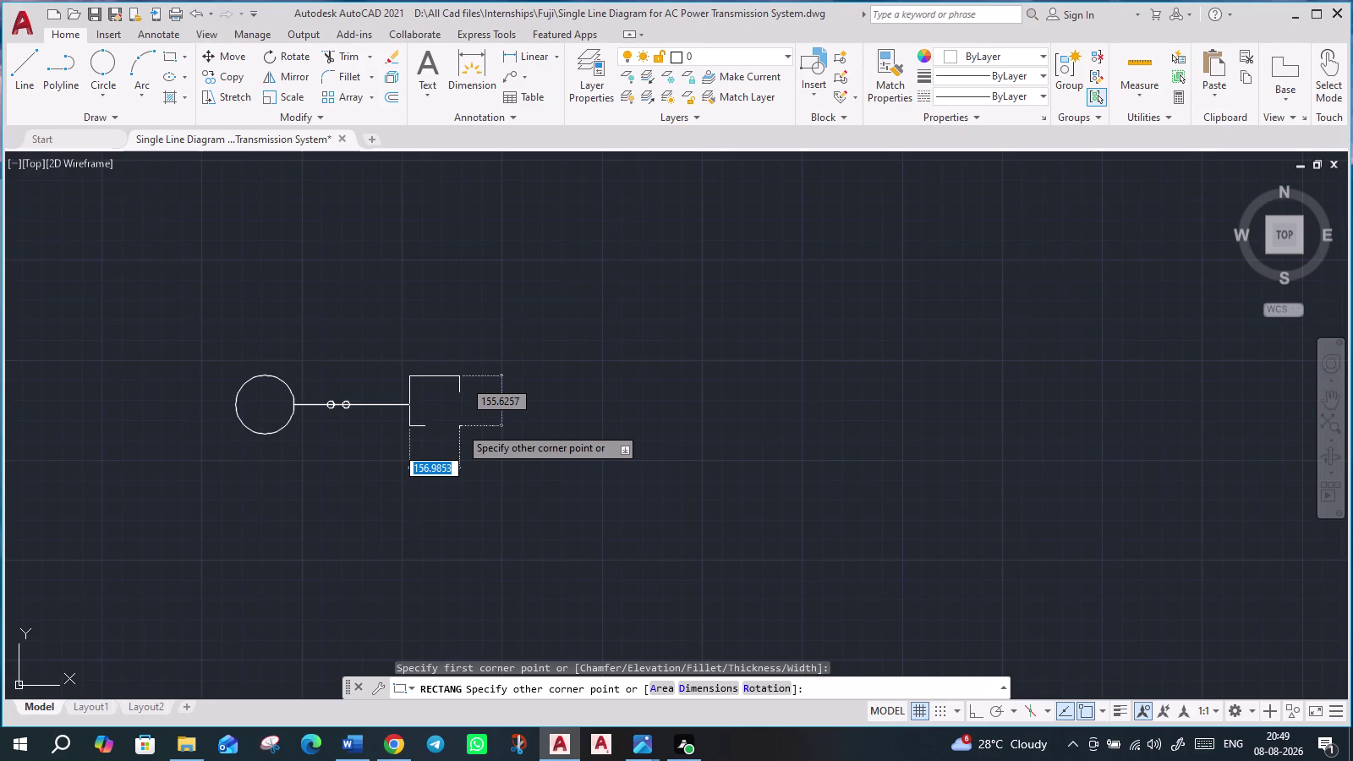
key(Escape)
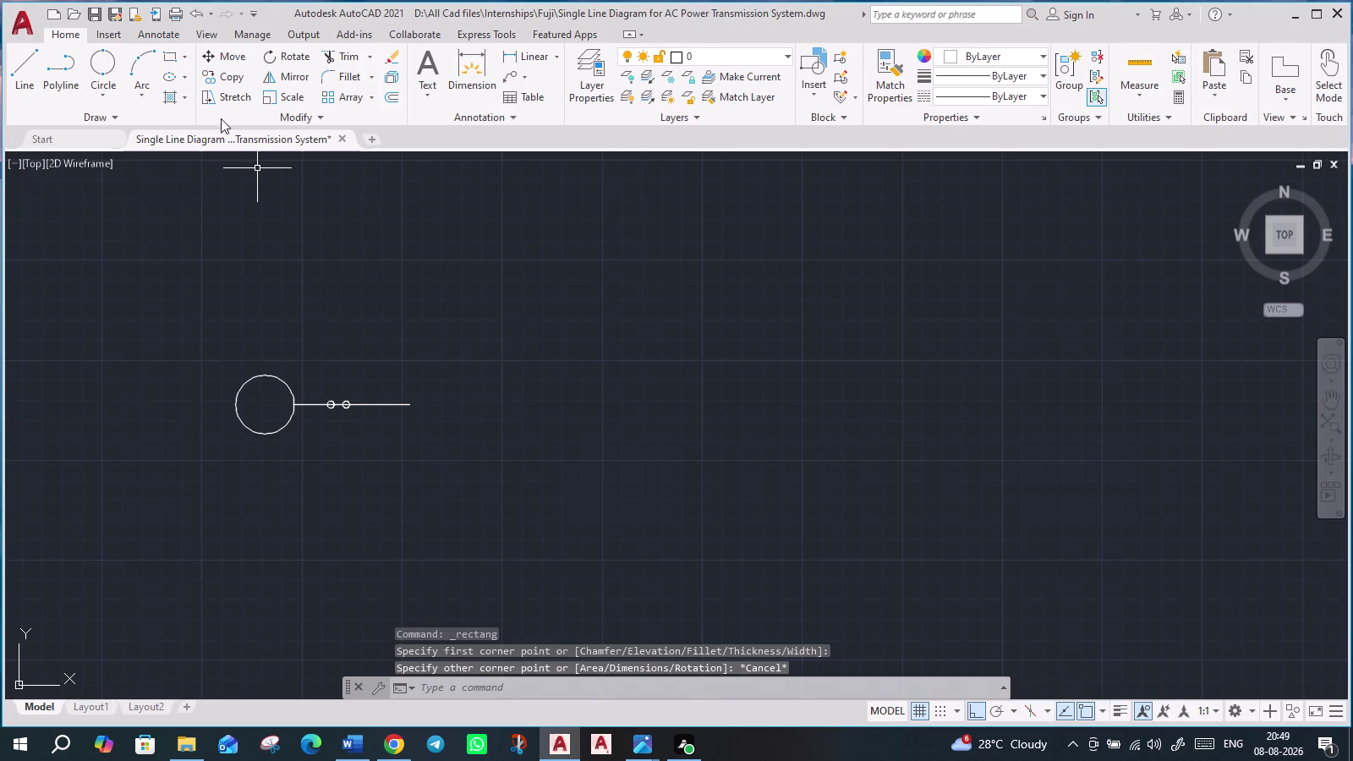
click(170, 64)
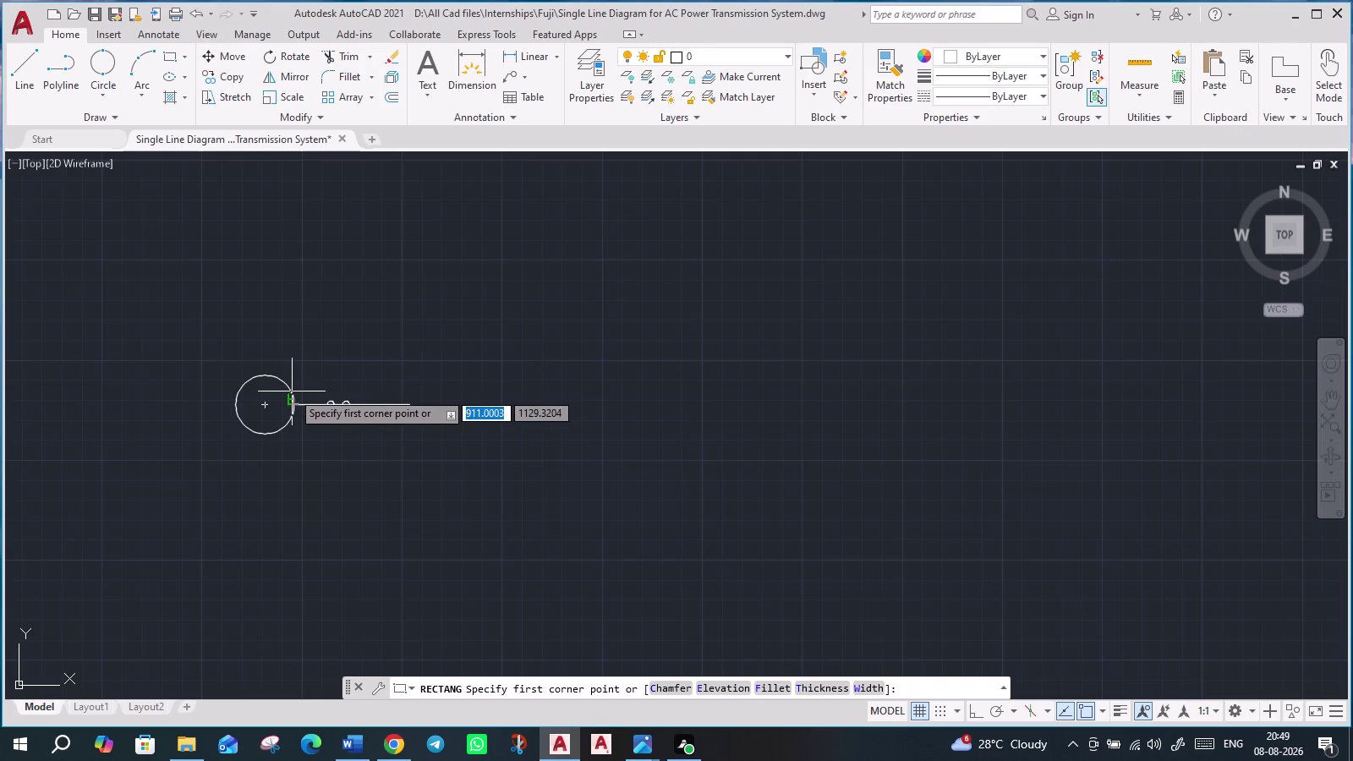
click(408, 394)
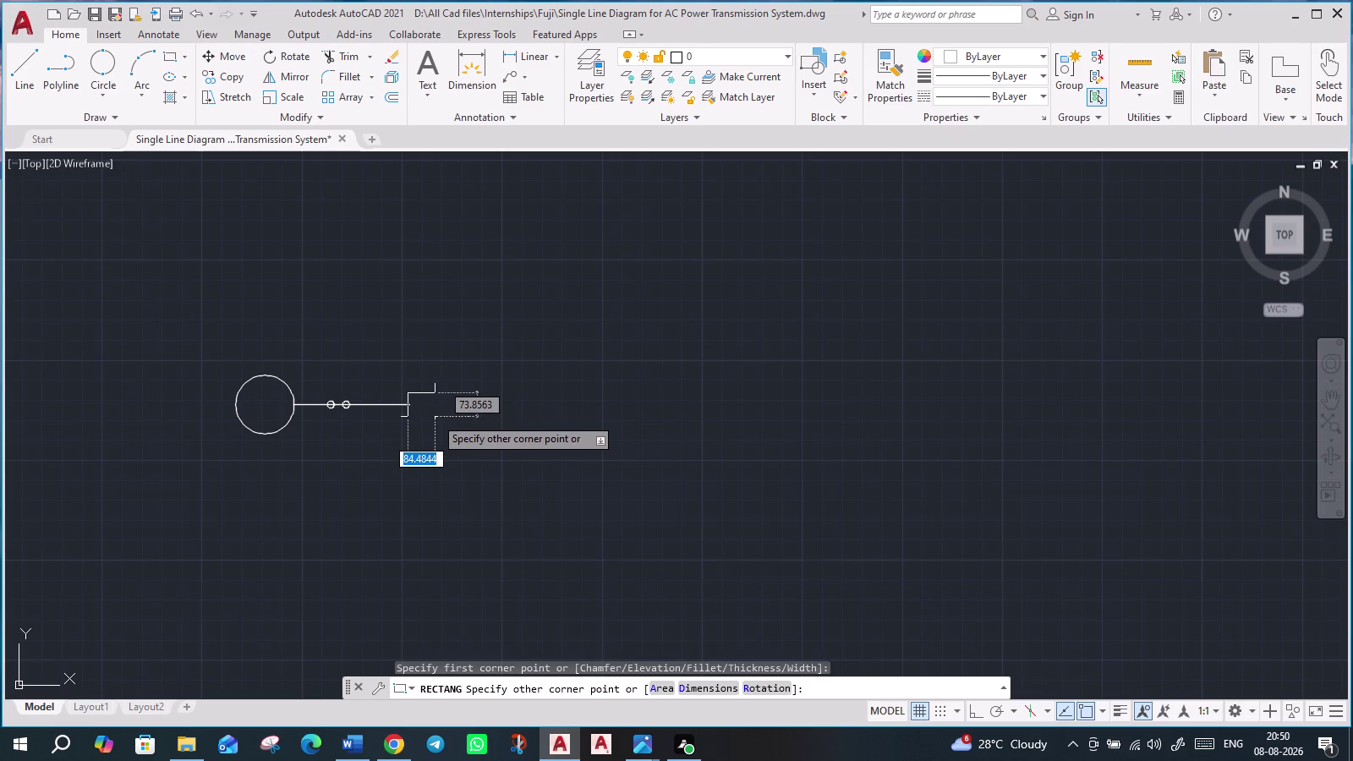
click(435, 417)
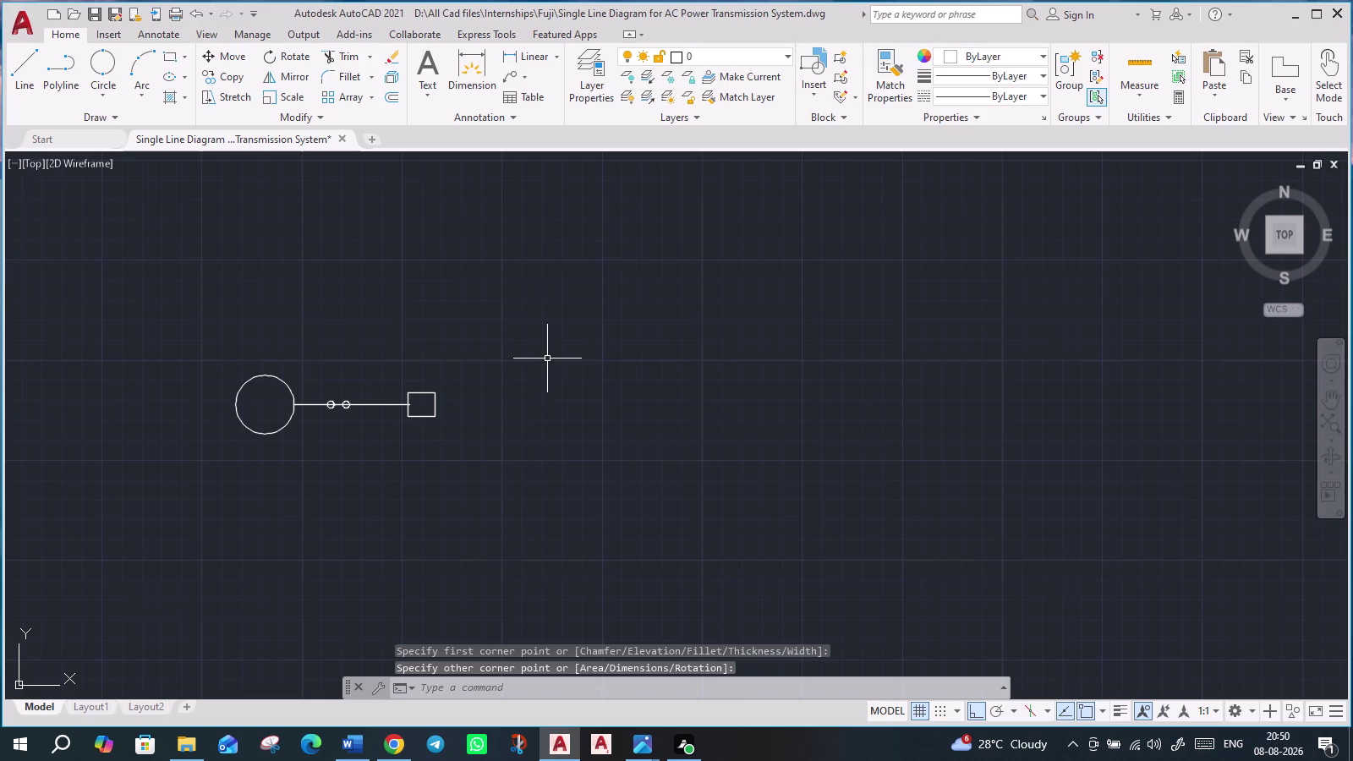
scroll(up, 3)
scroll(up, 3)
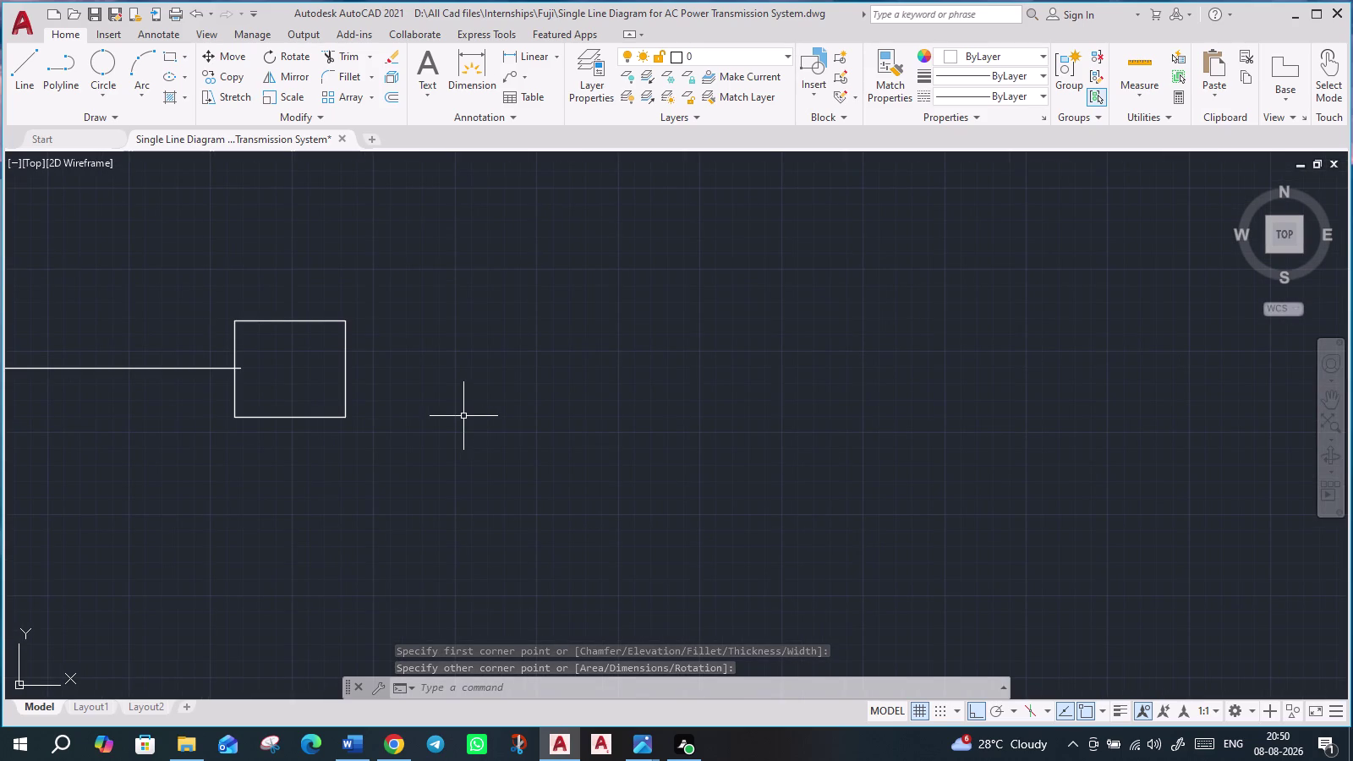
scroll(down, 3)
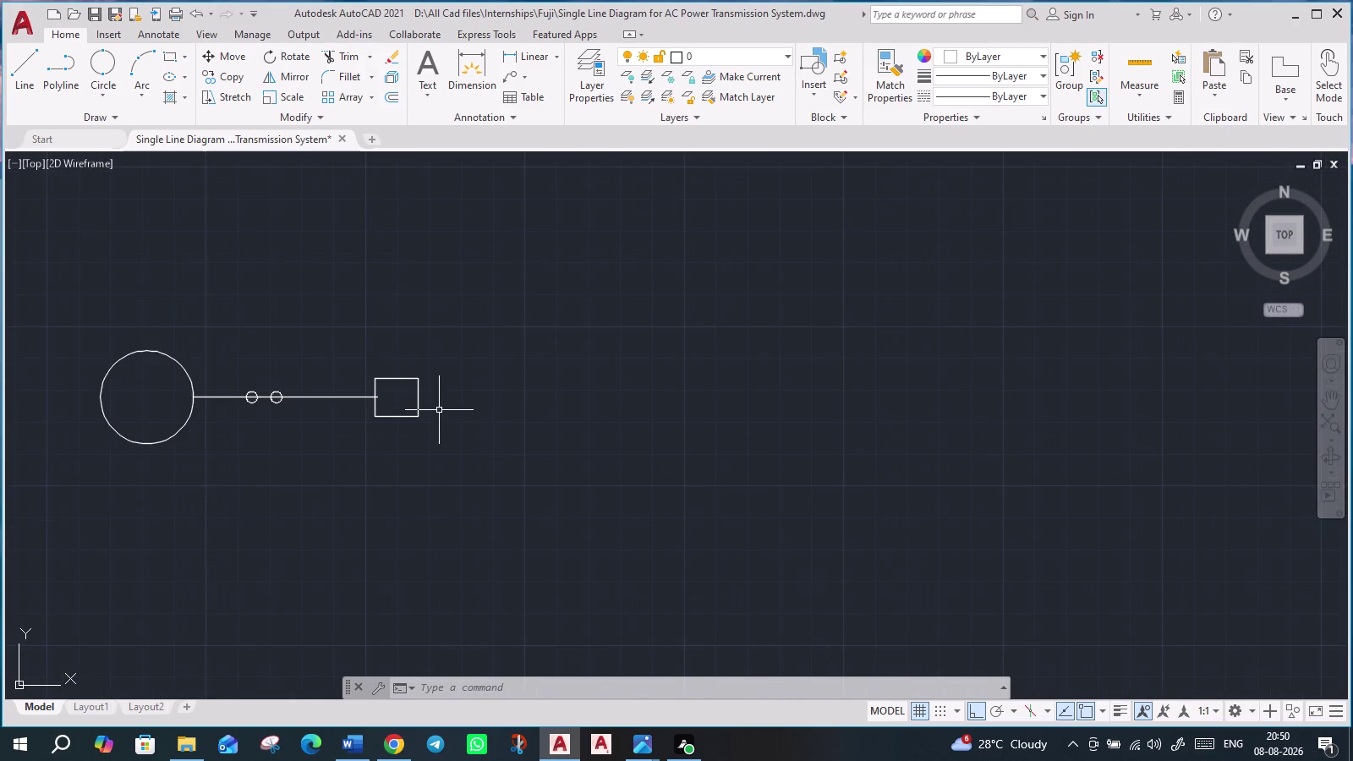
click(418, 404)
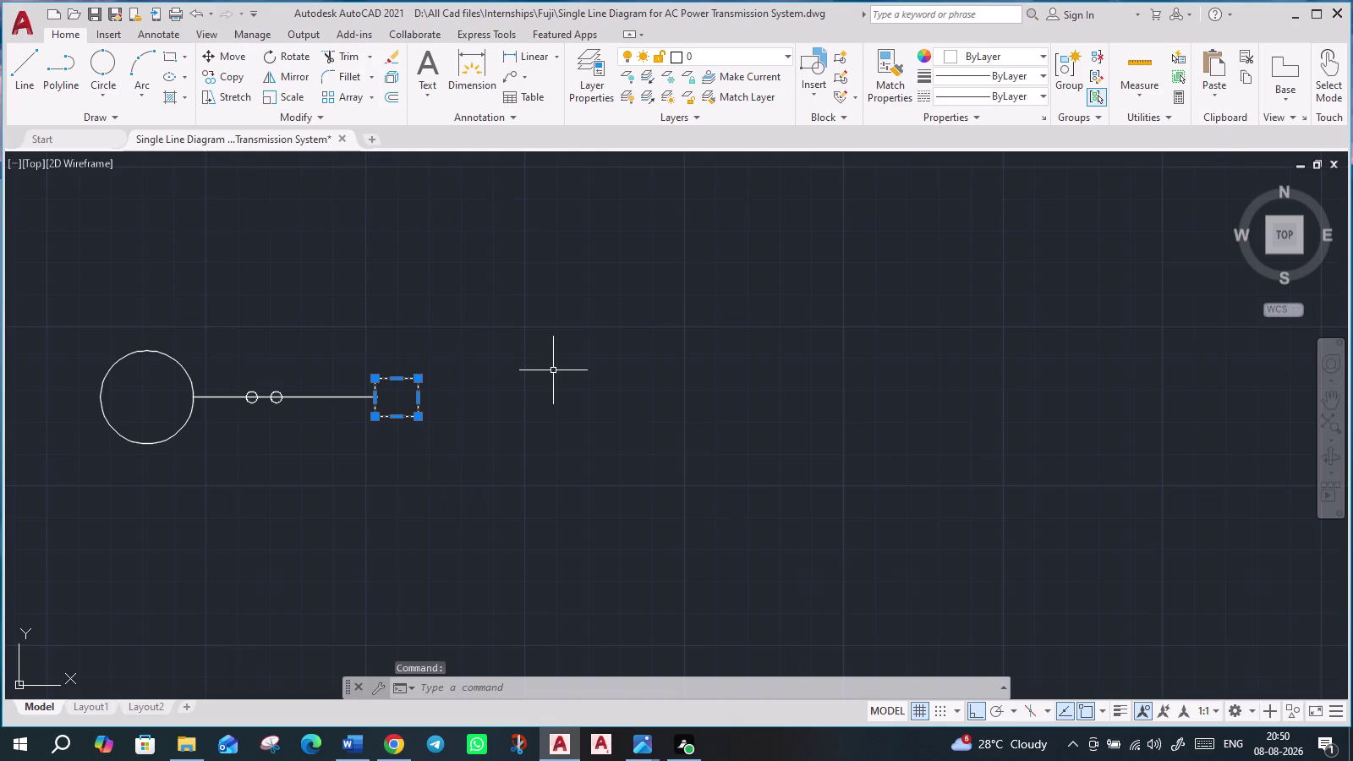
key(Delete)
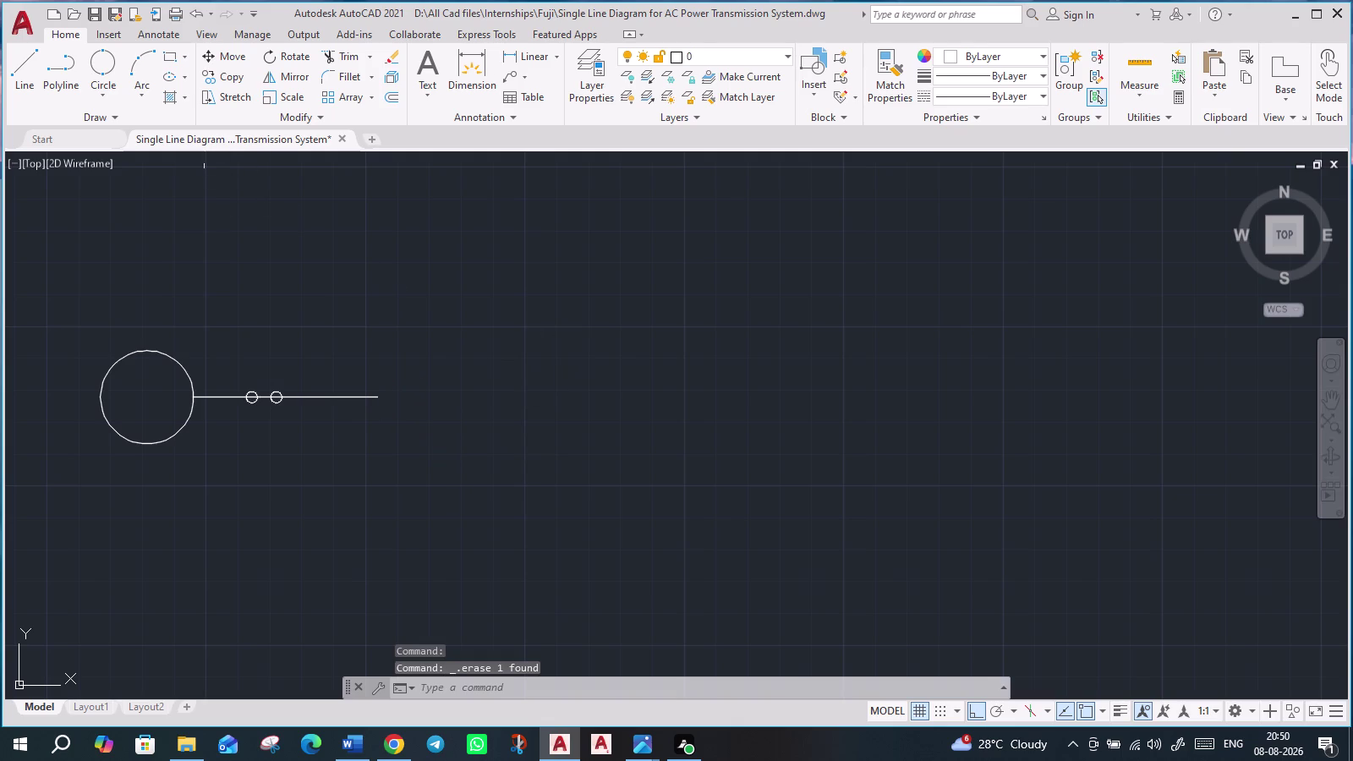
click(168, 56)
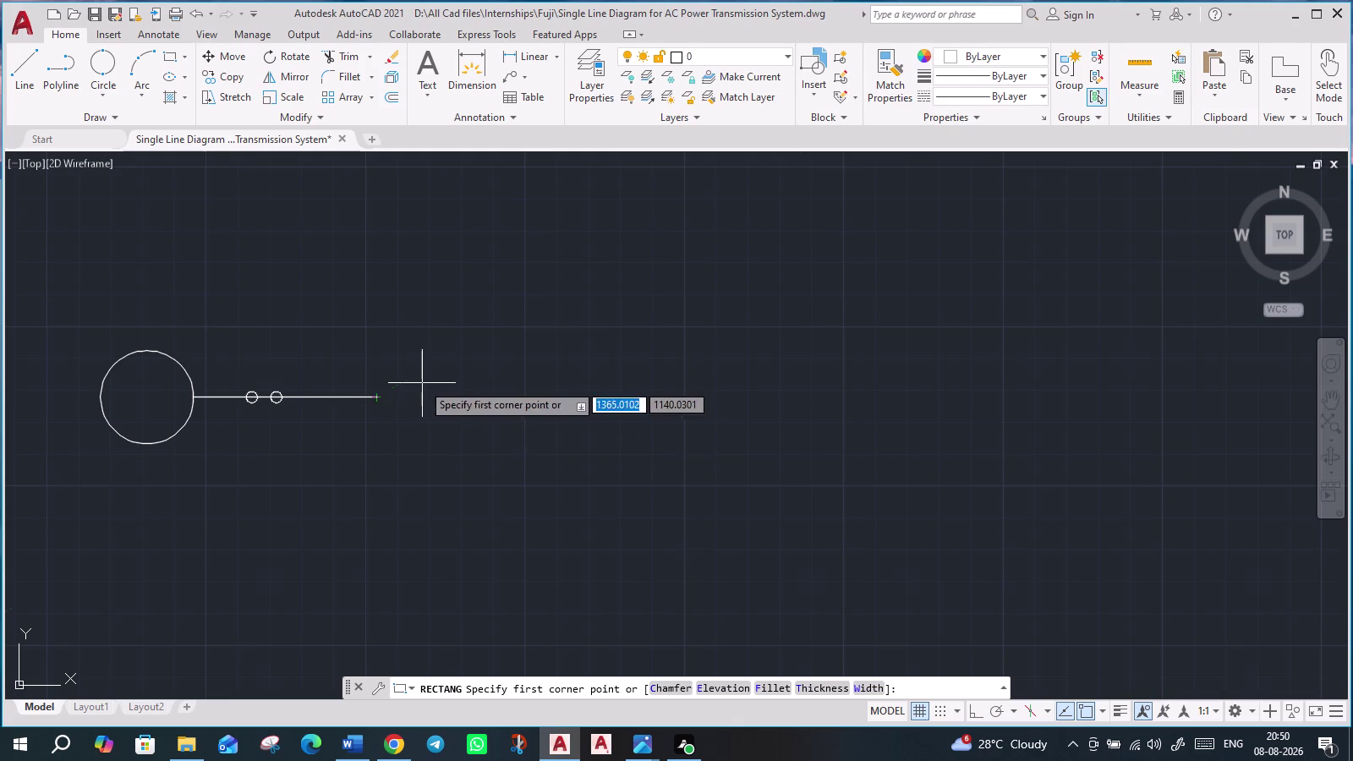
Draw a small square rectangle with its first corner at the line's right end.
click(377, 382)
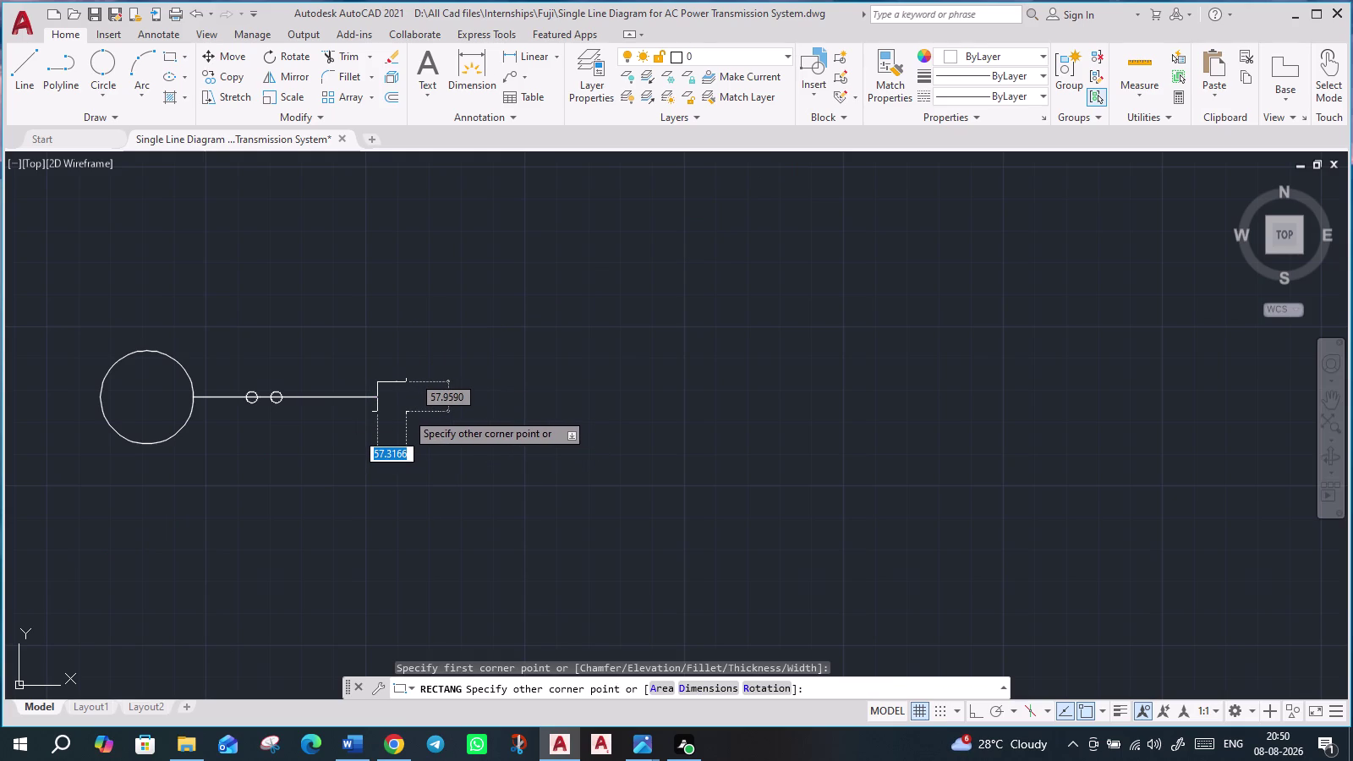
scroll(up, 3)
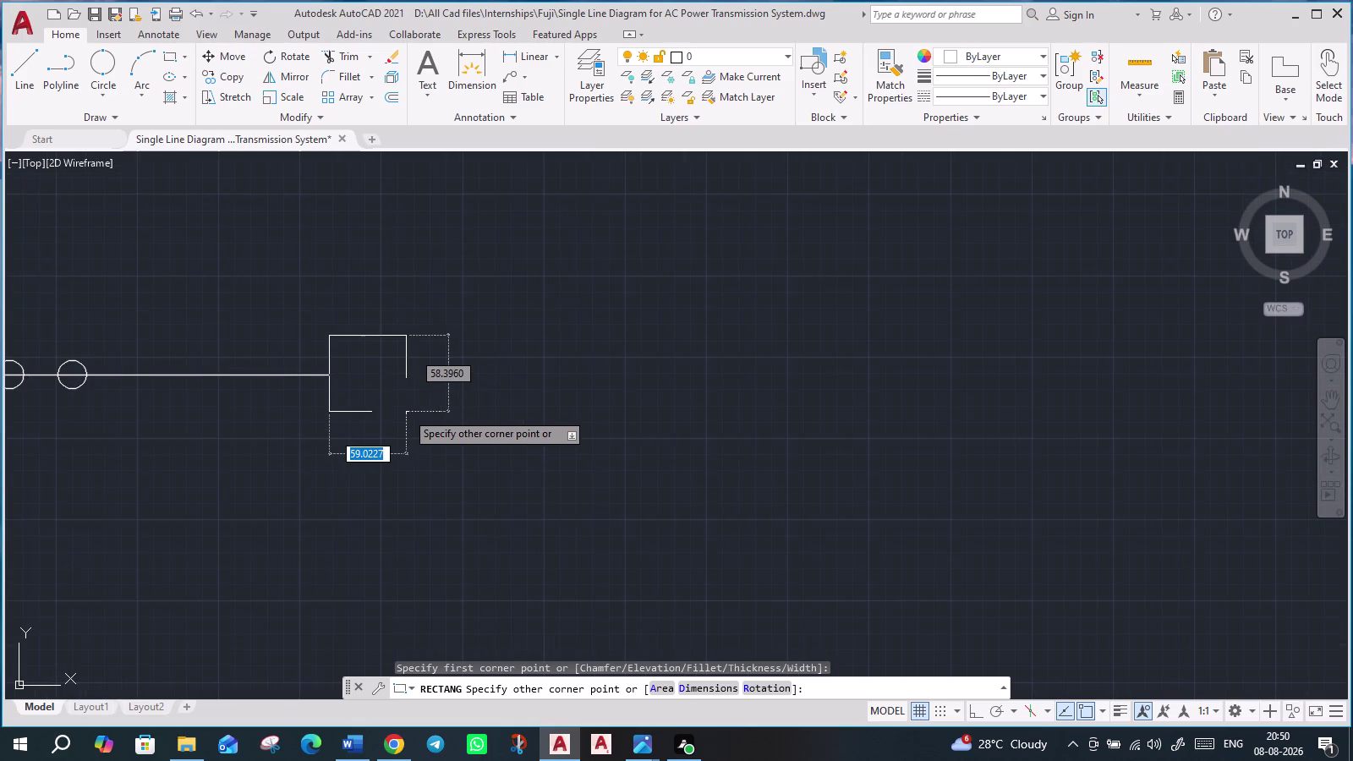
scroll(down, 3)
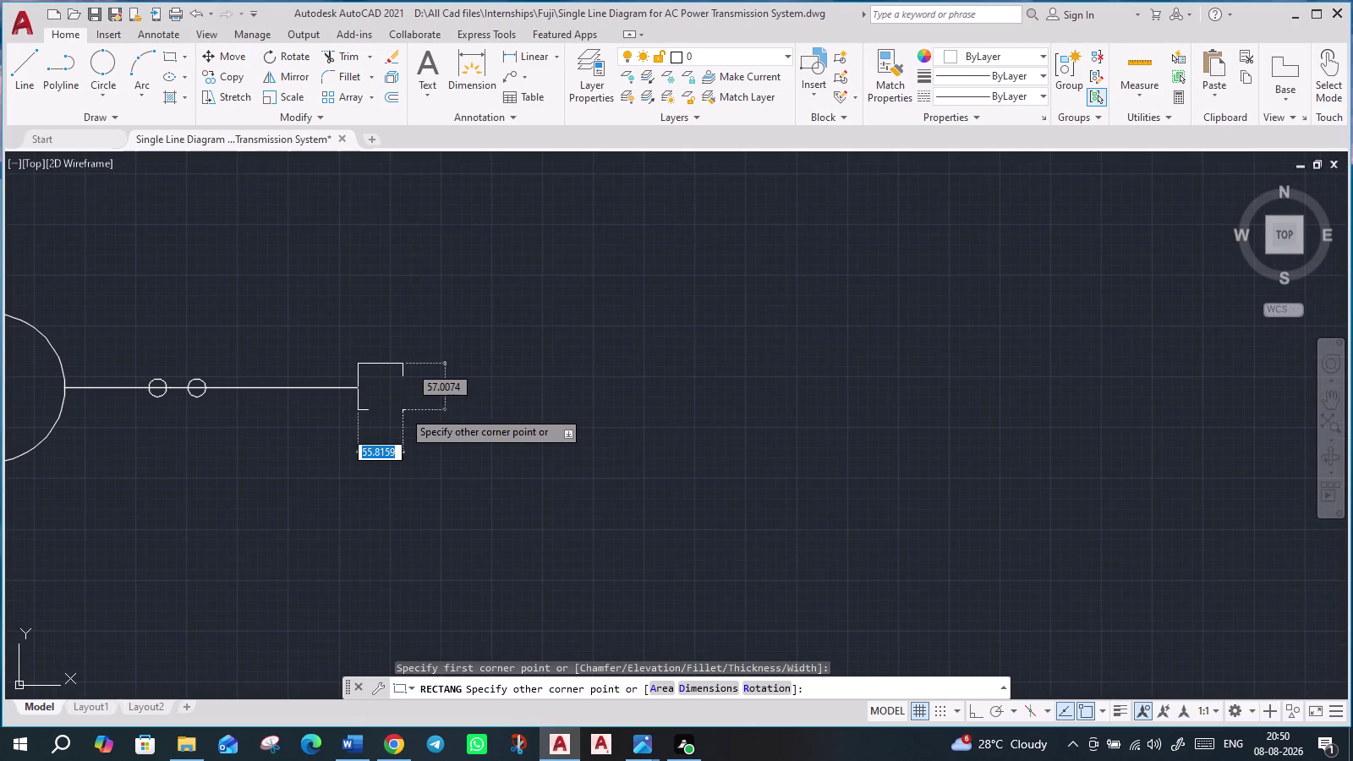
scroll(down, 3)
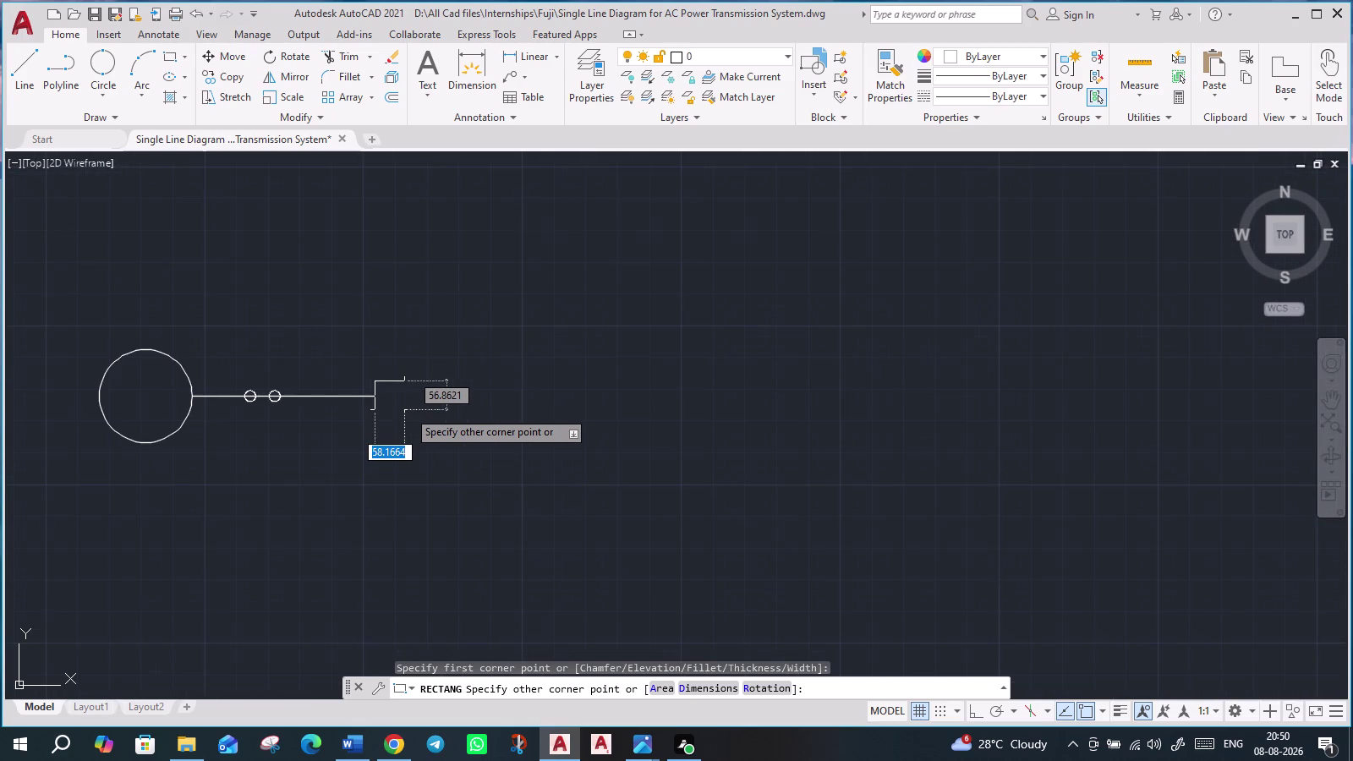
scroll(up, 3)
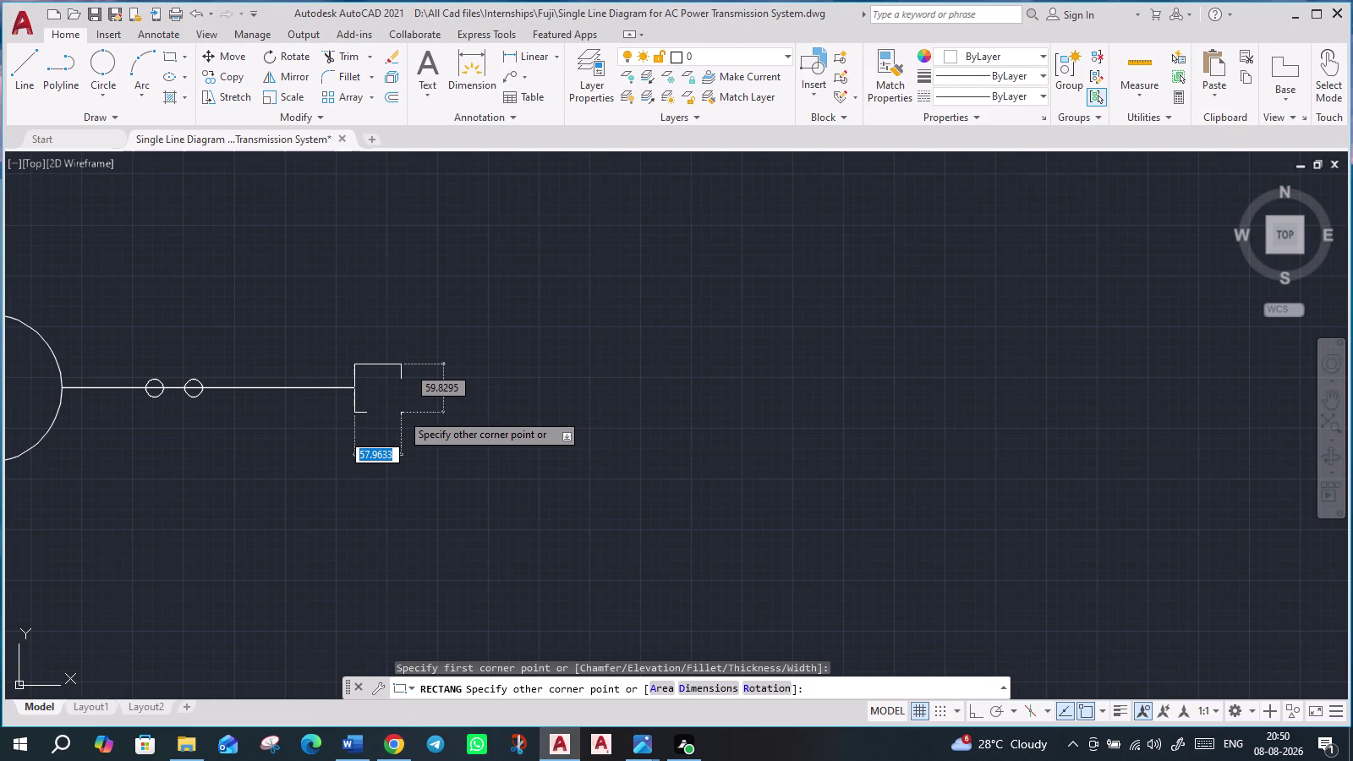
click(401, 413)
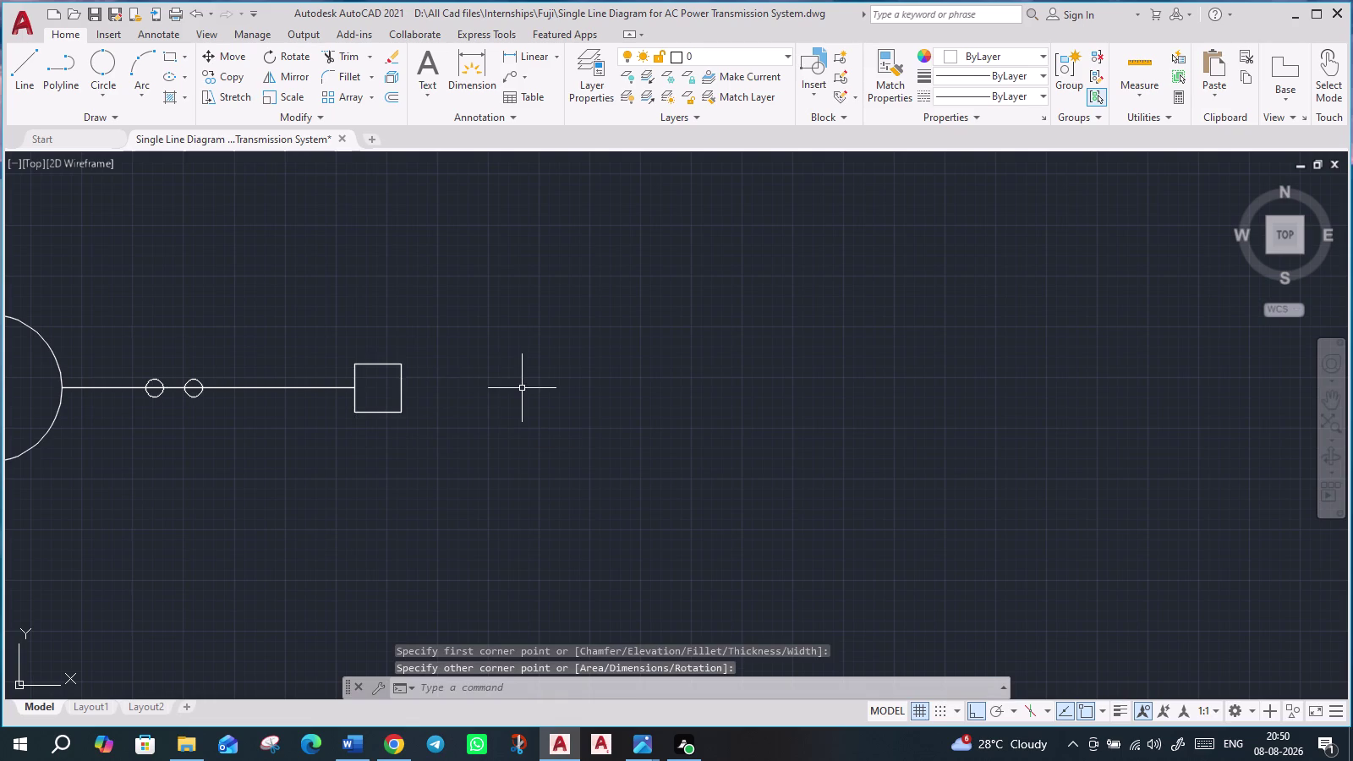
scroll(down, 3)
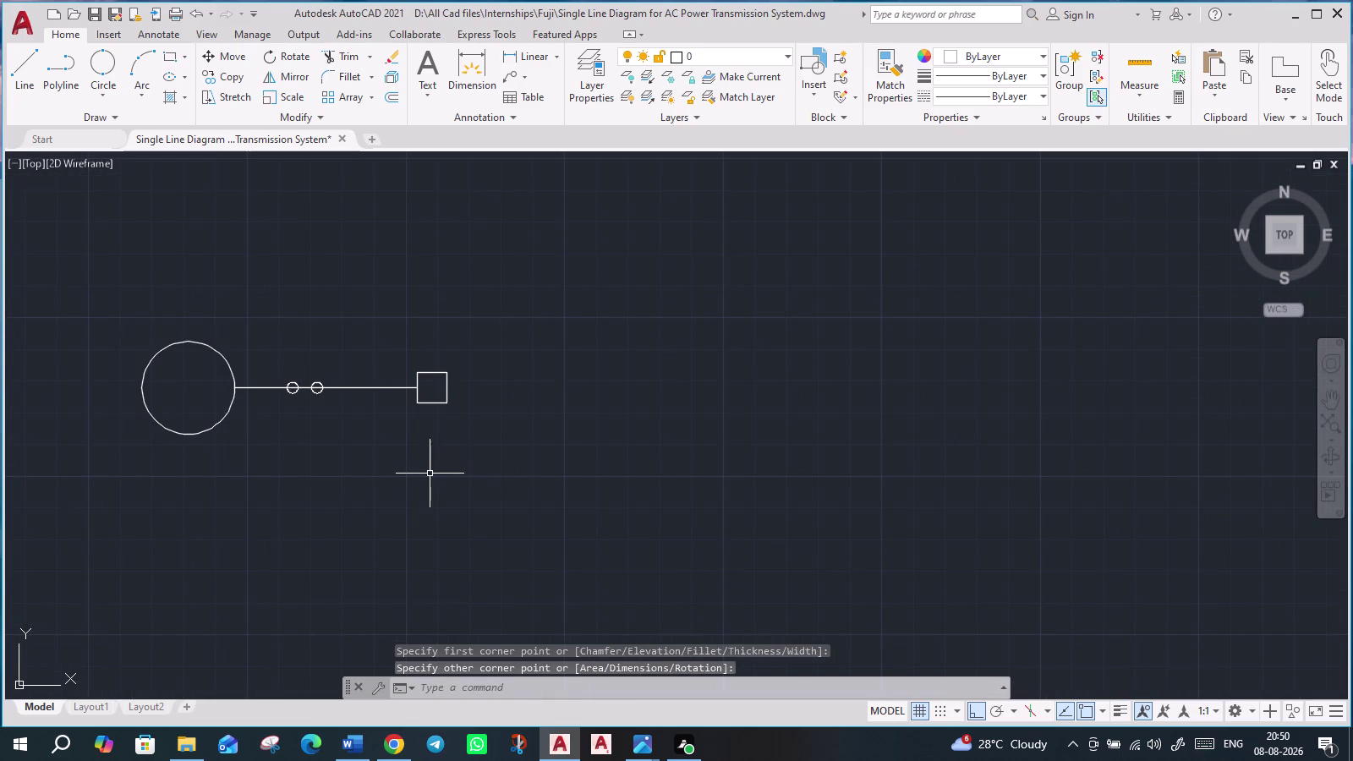
scroll(up, 3)
middle_drag(525, 427, 574, 435)
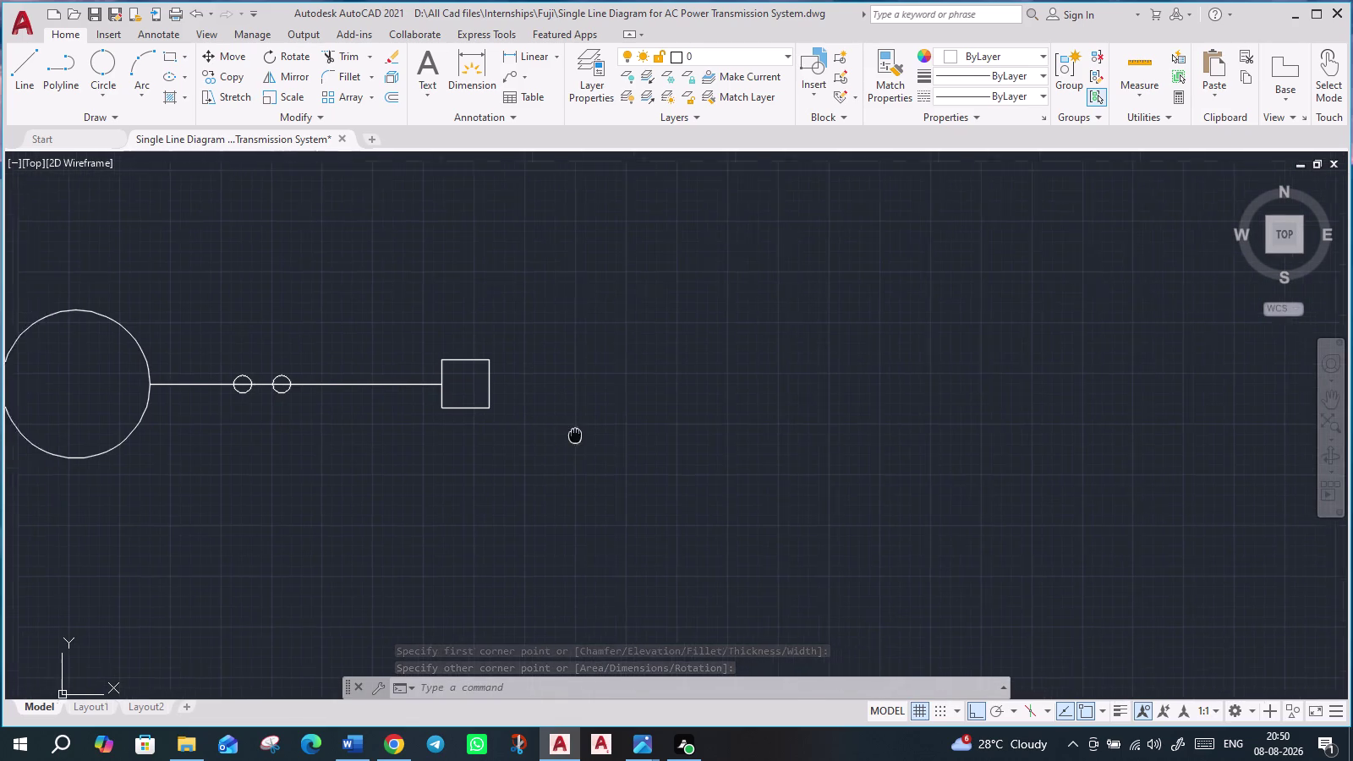
middle_drag(574, 435, 630, 448)
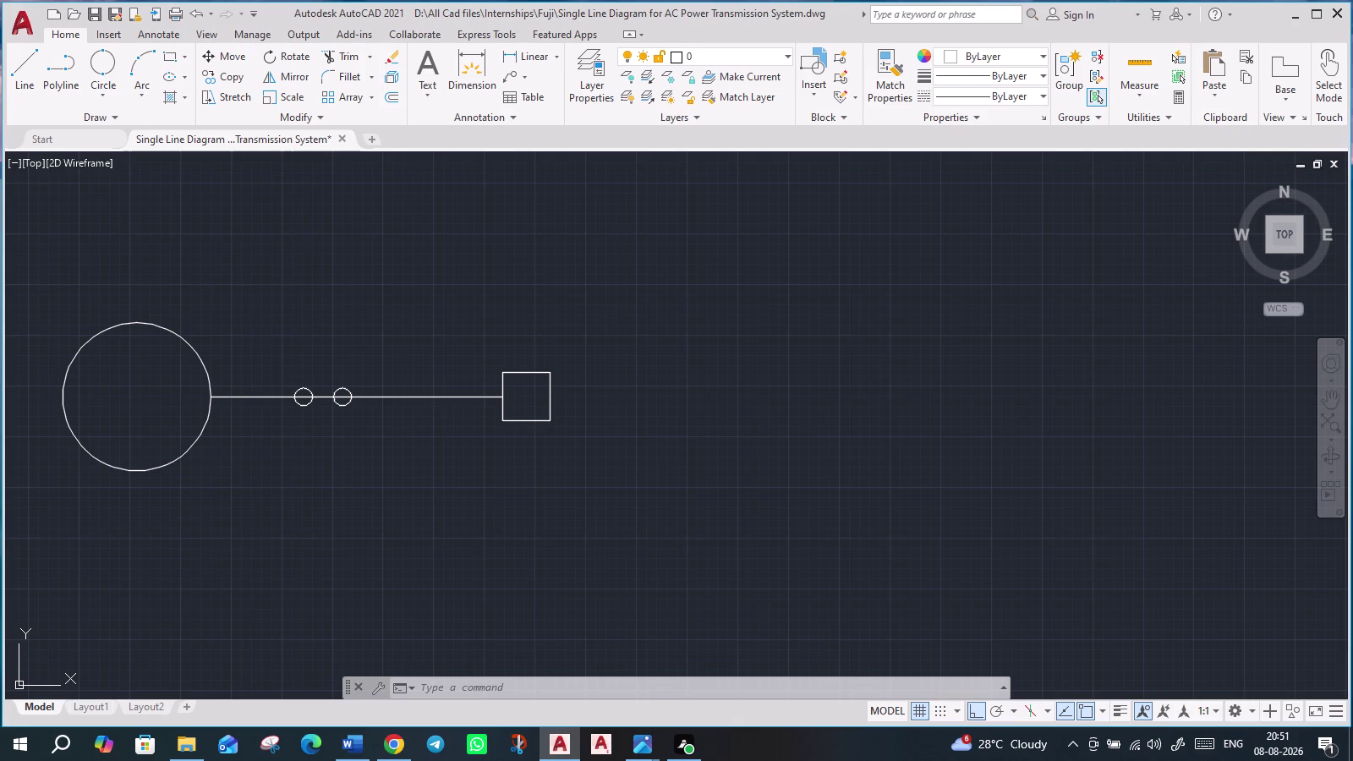
click(22, 62)
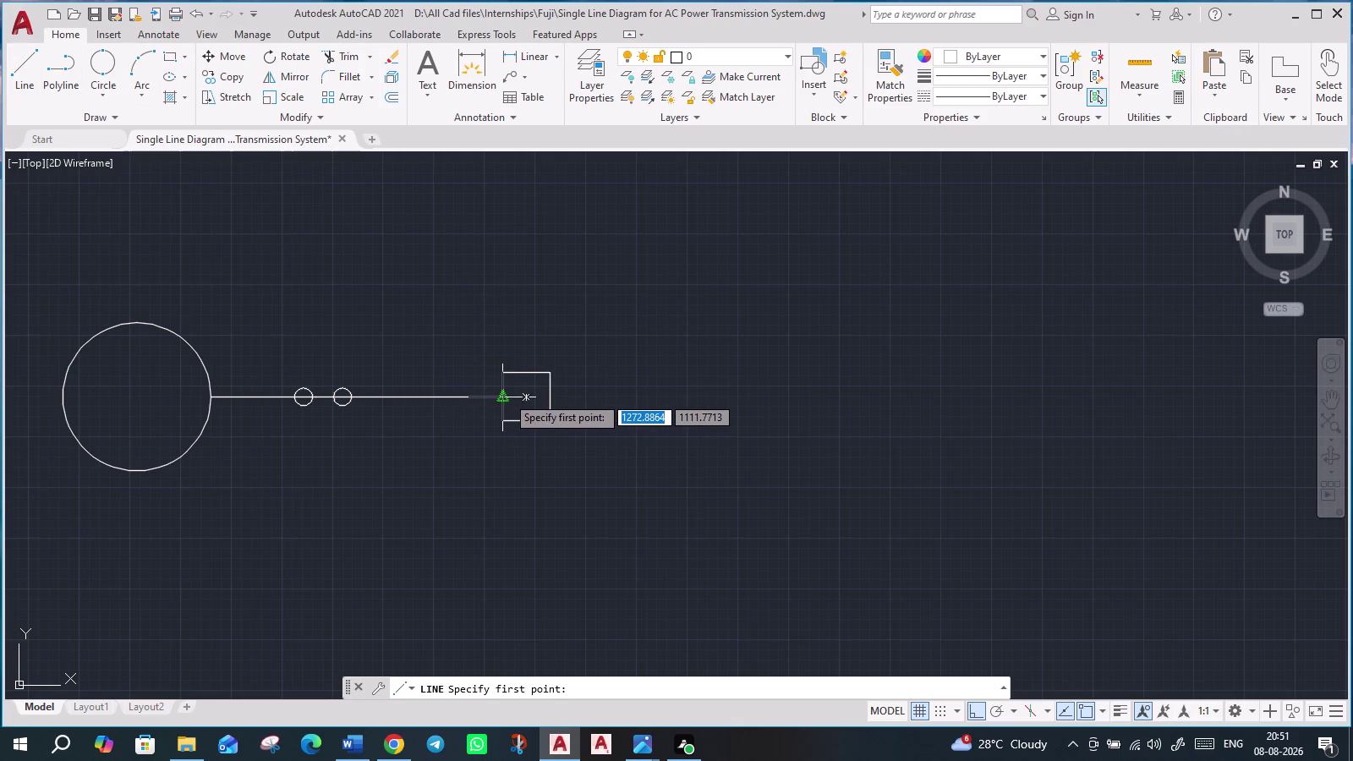
Draw a horizontal line running right from the square box's right edge.
click(551, 396)
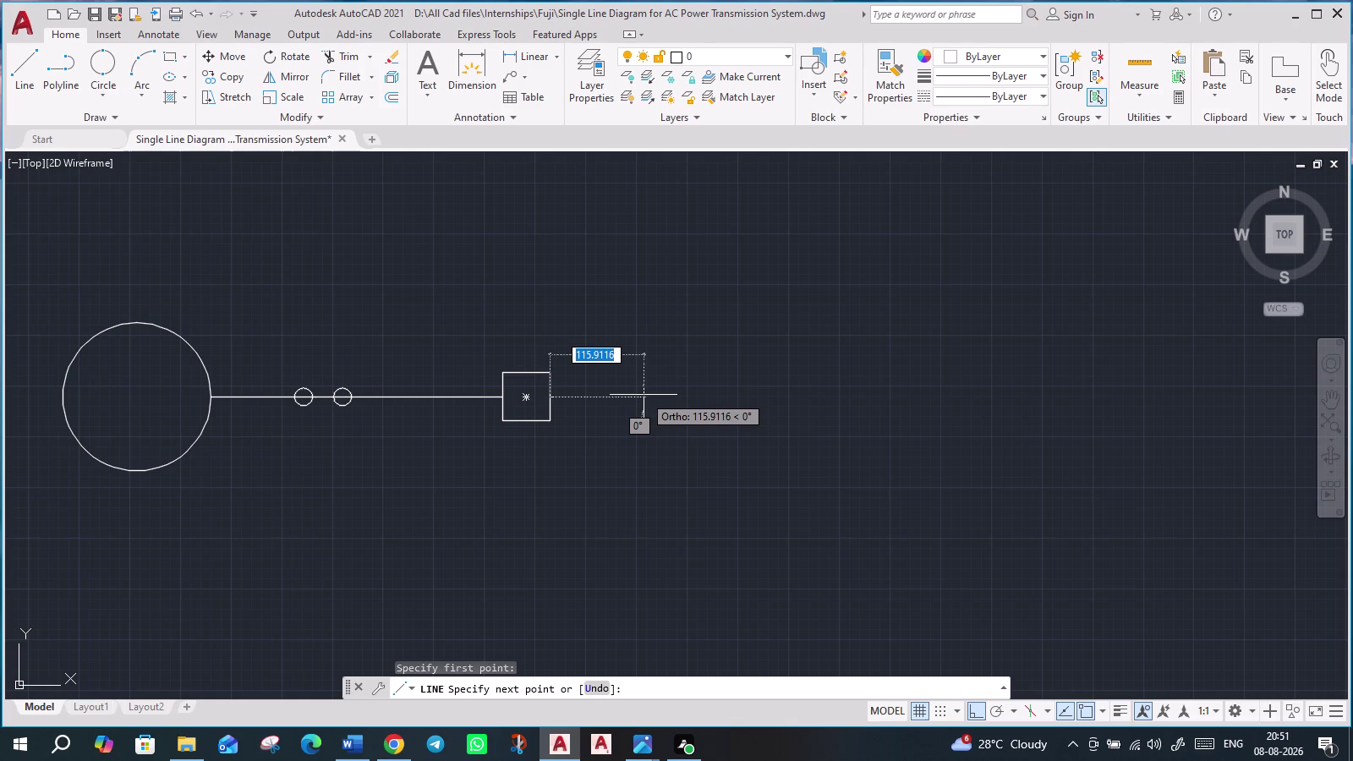
click(644, 395)
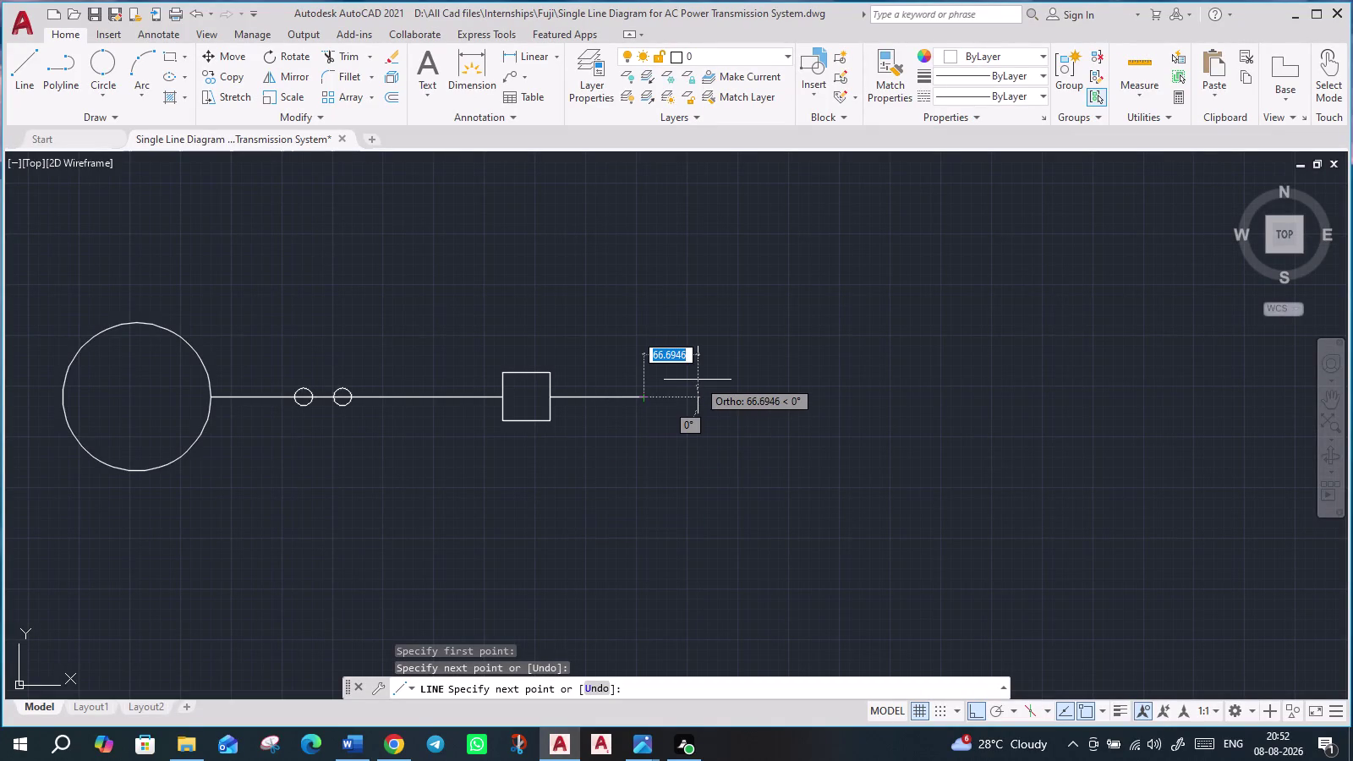
click(656, 396)
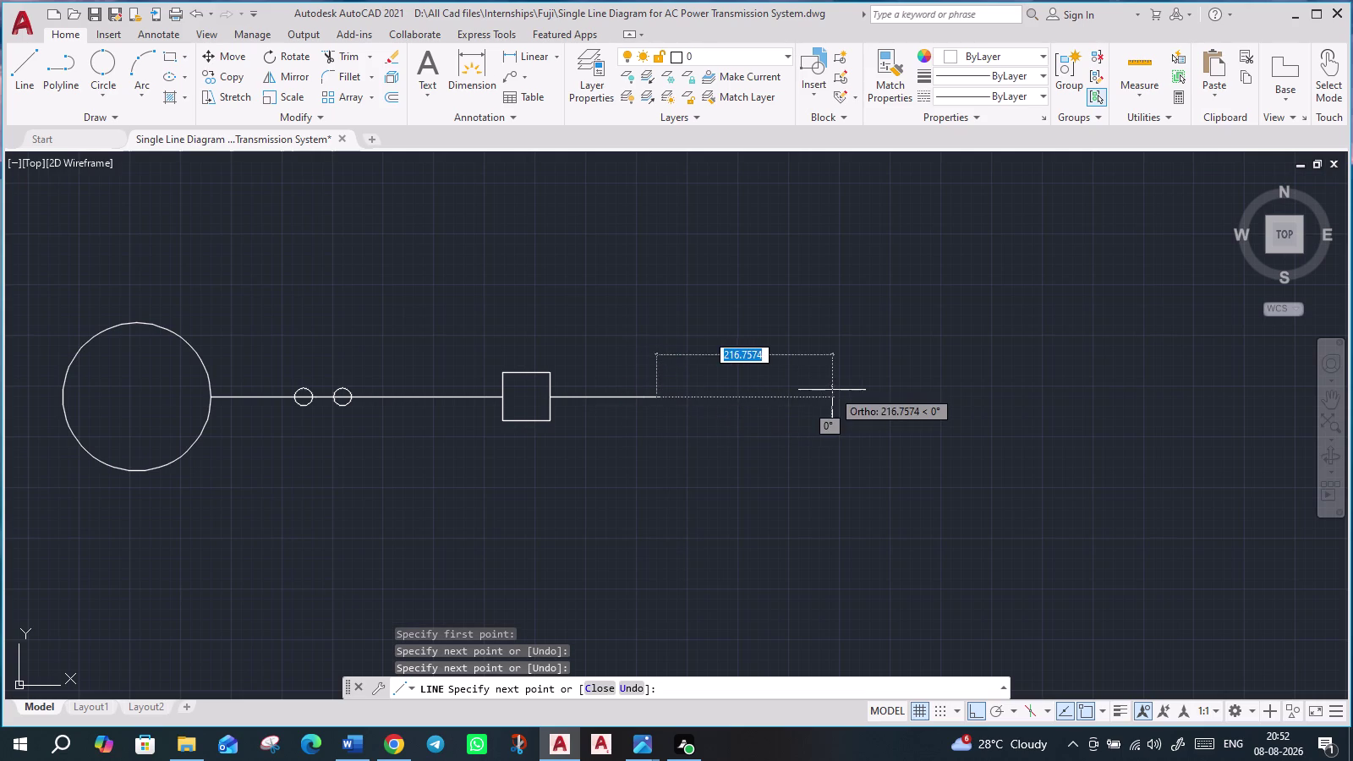
key(Escape)
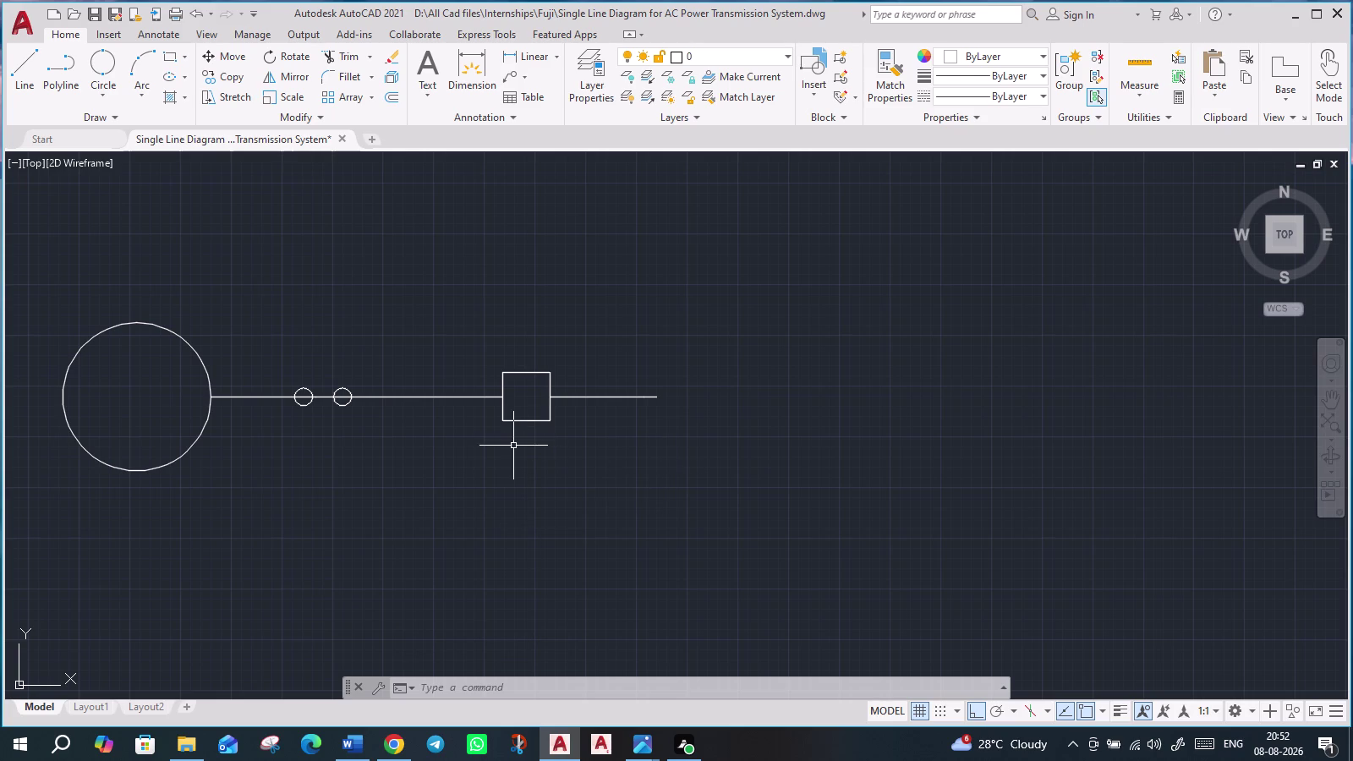
click(105, 61)
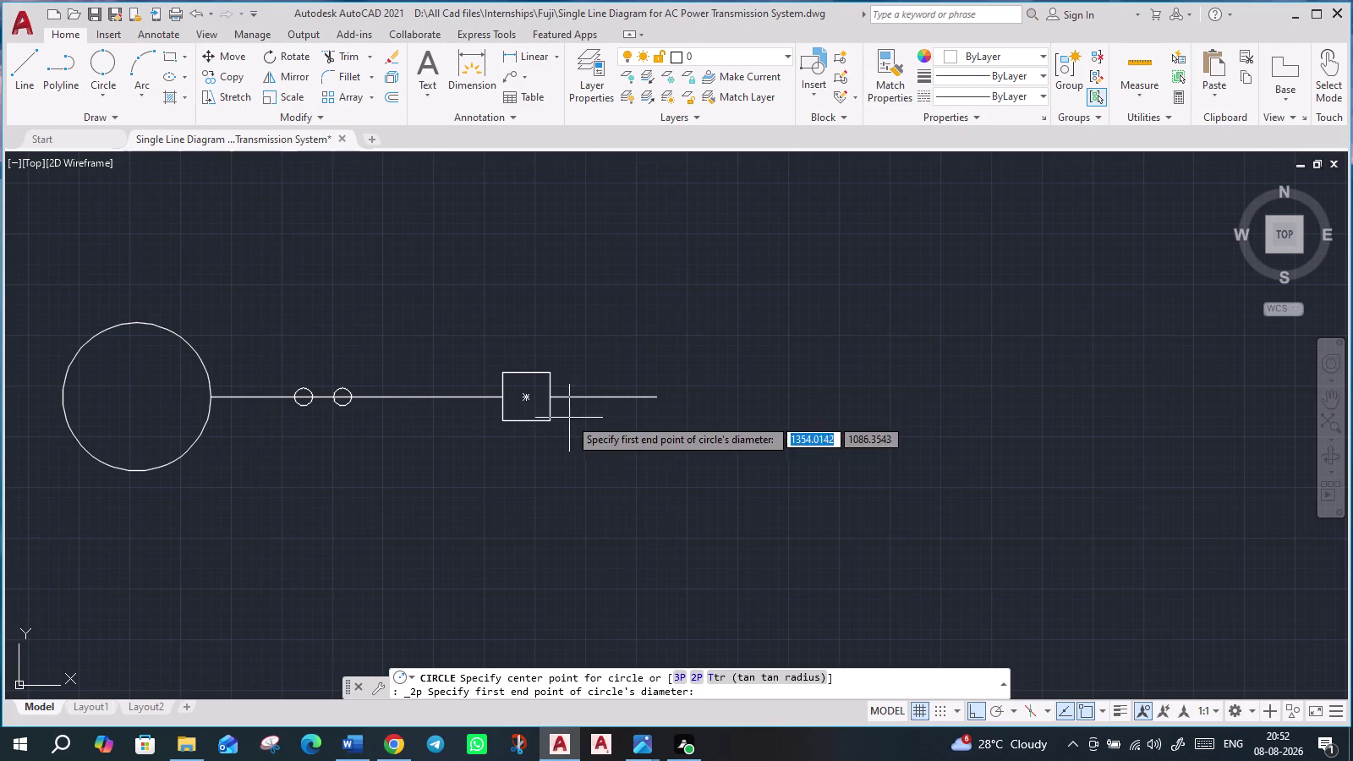
Draw a 2-point circle about 99 units across at the extended line's right end.
click(94, 93)
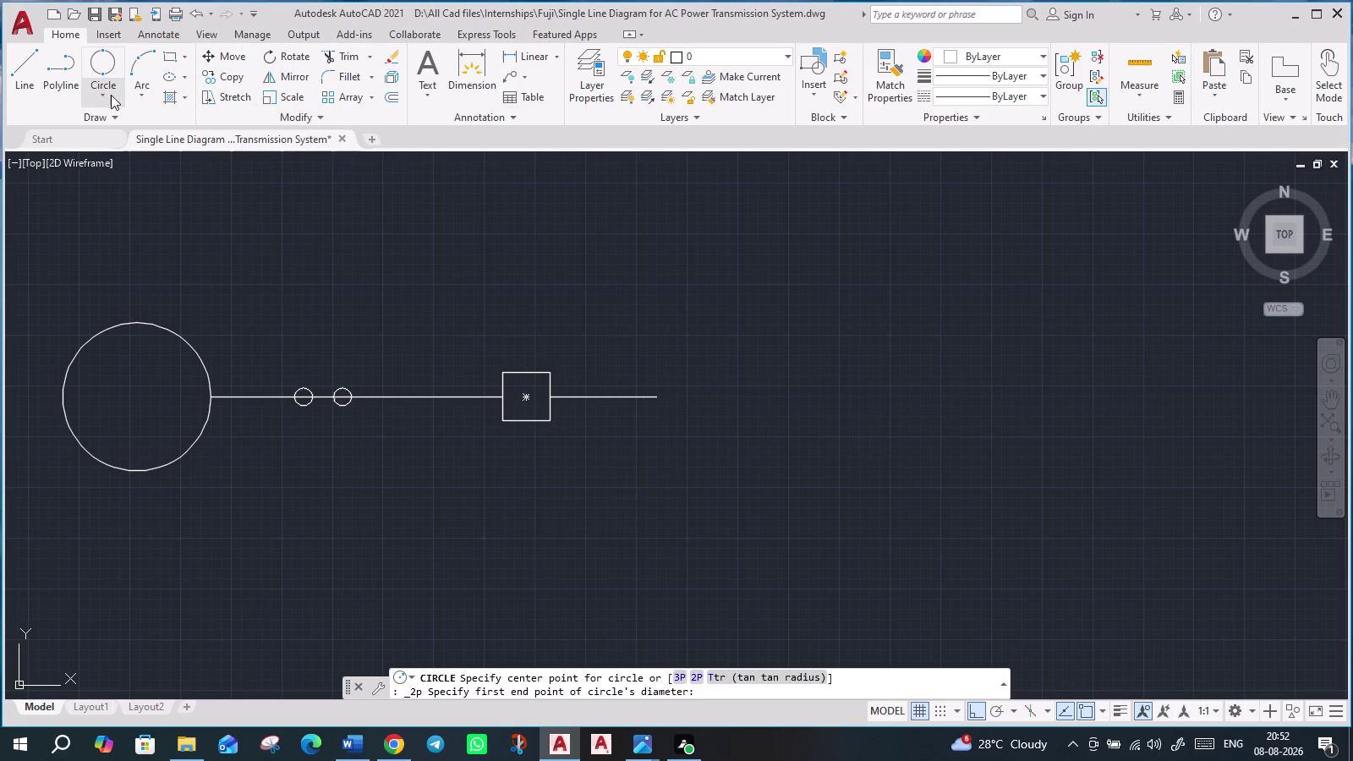
click(144, 191)
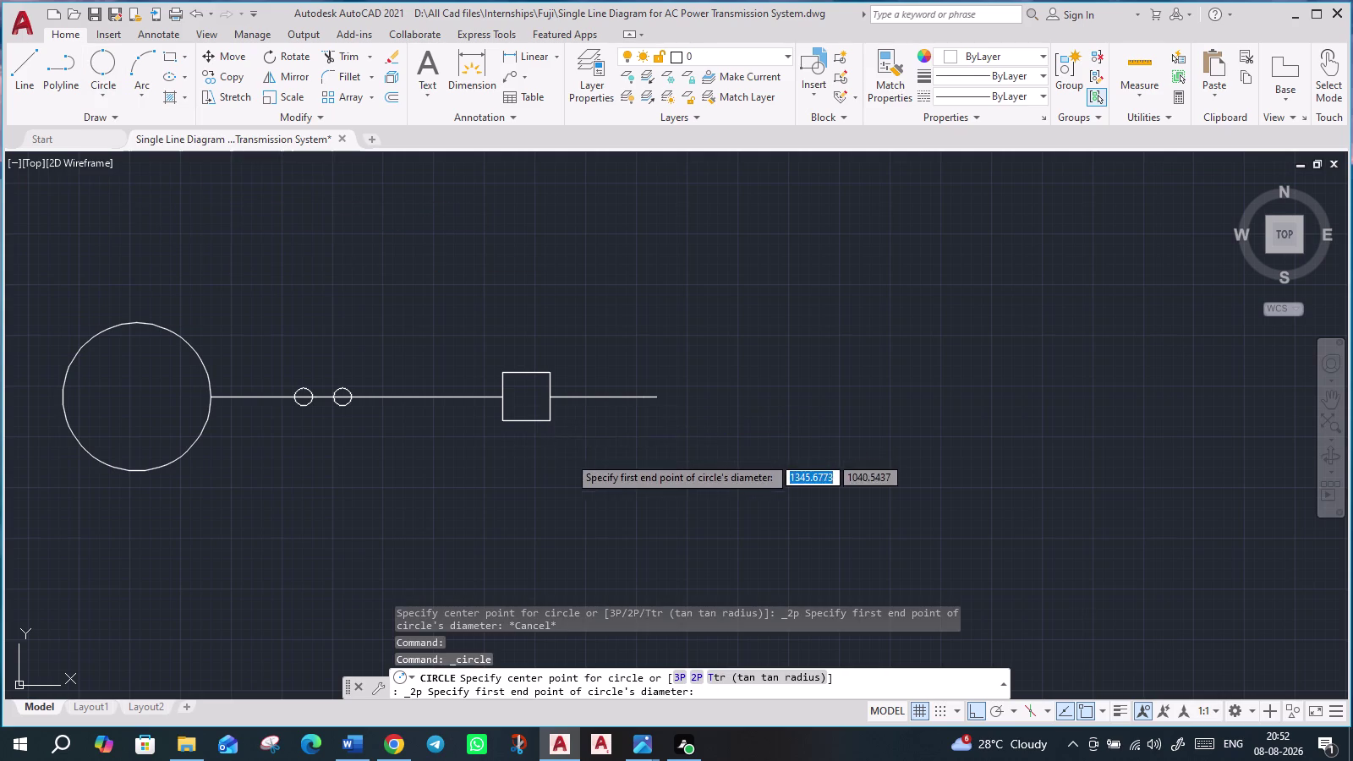
click(658, 395)
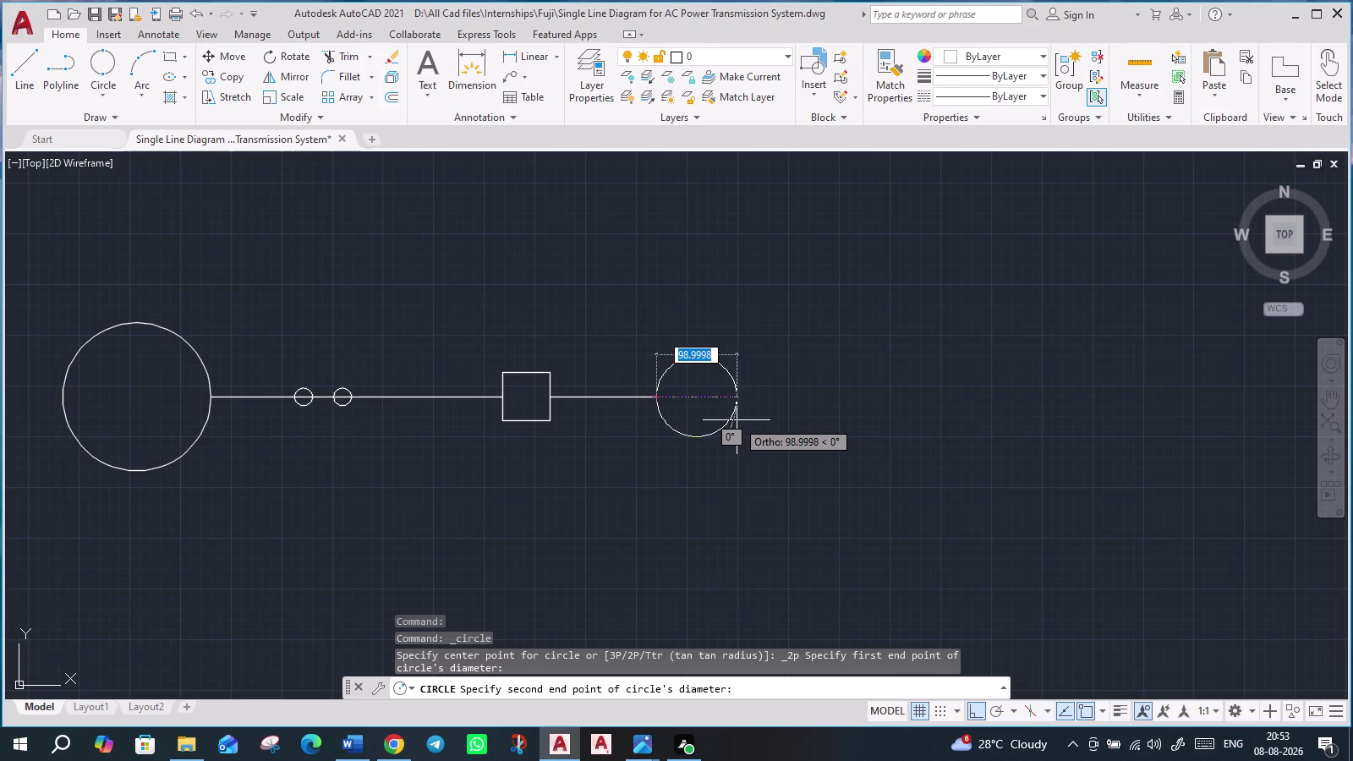
click(735, 420)
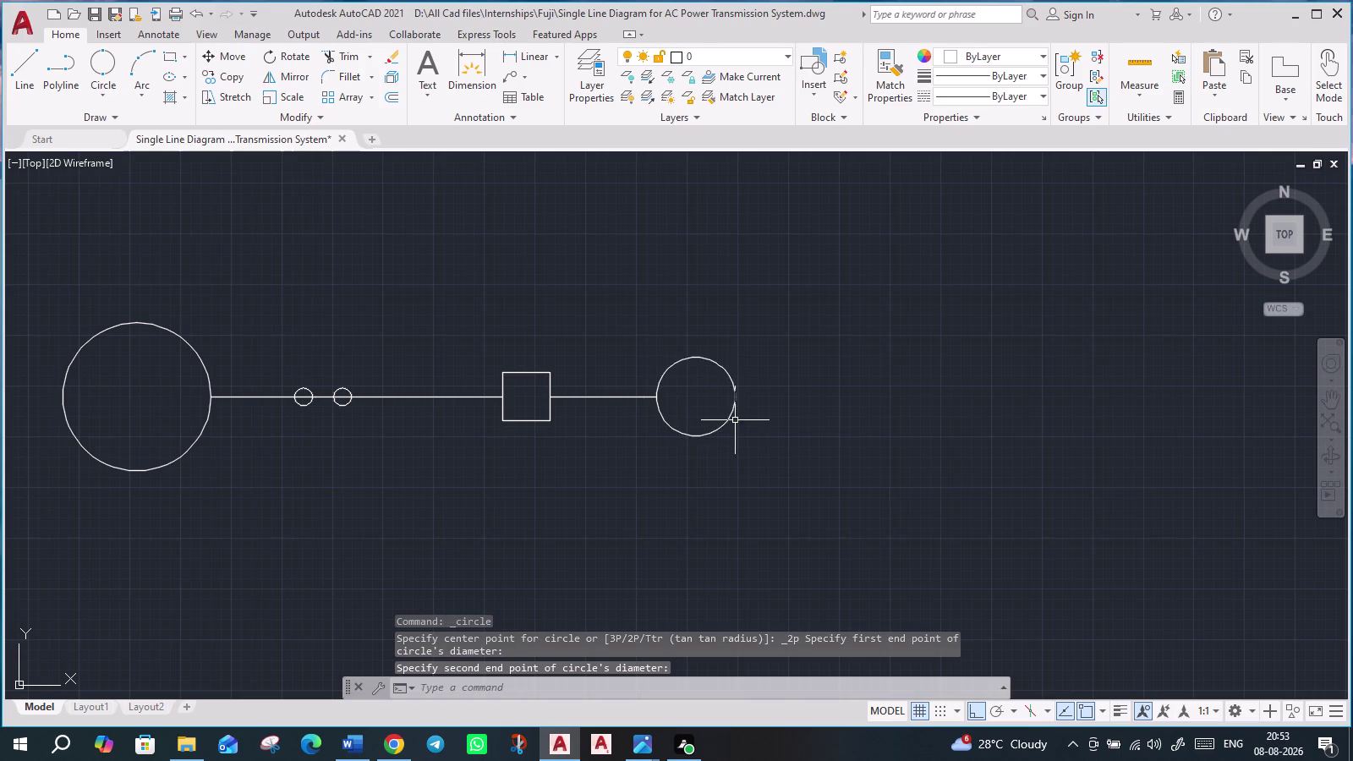
click(116, 52)
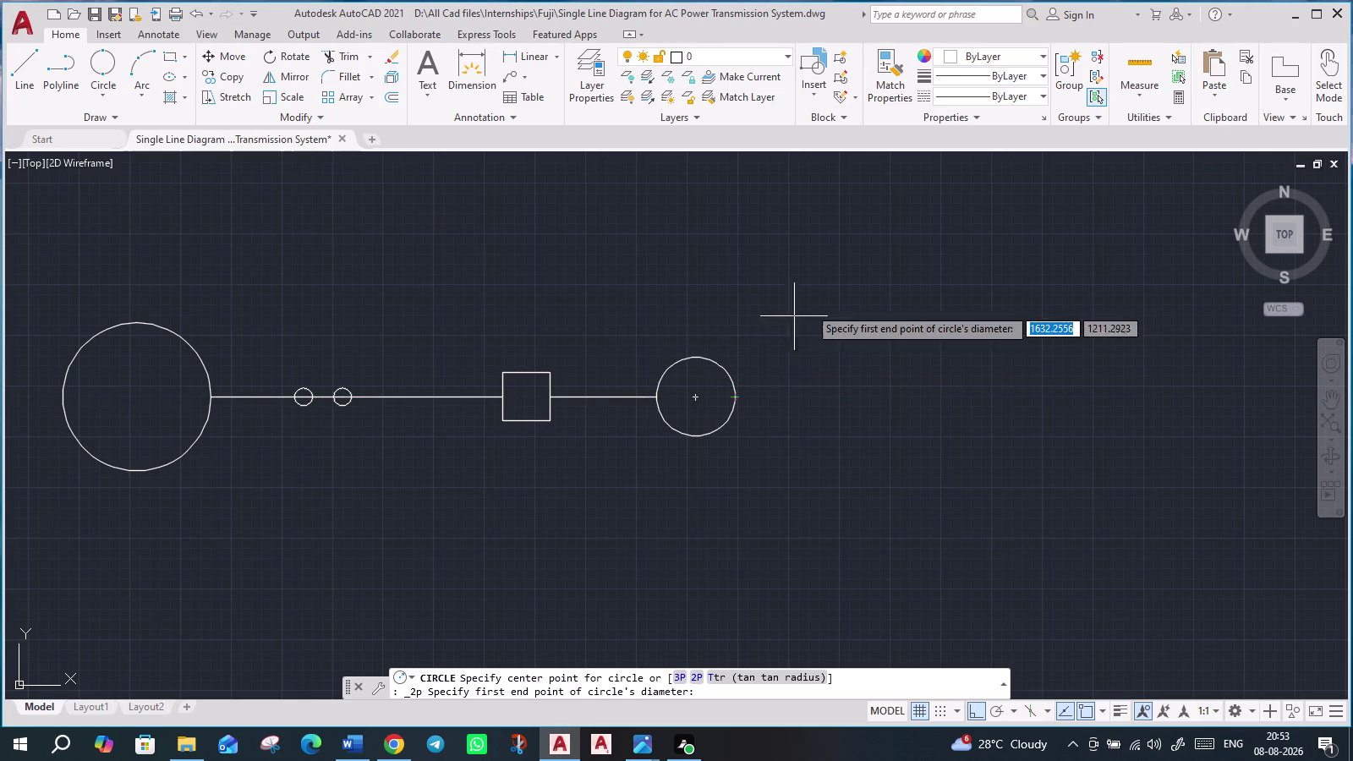
key(Escape)
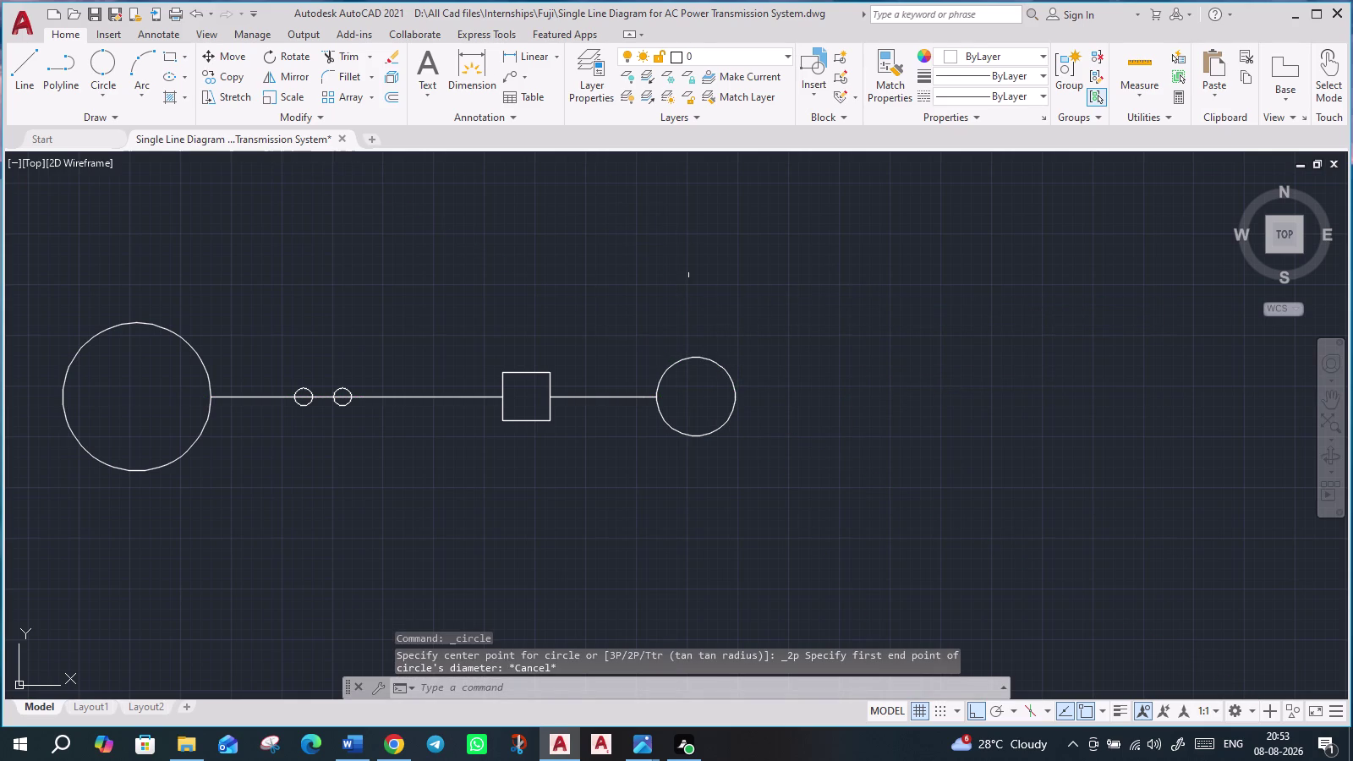
click(706, 359)
Copy the circle about 65 units right so the two circles overlap.
key(c)
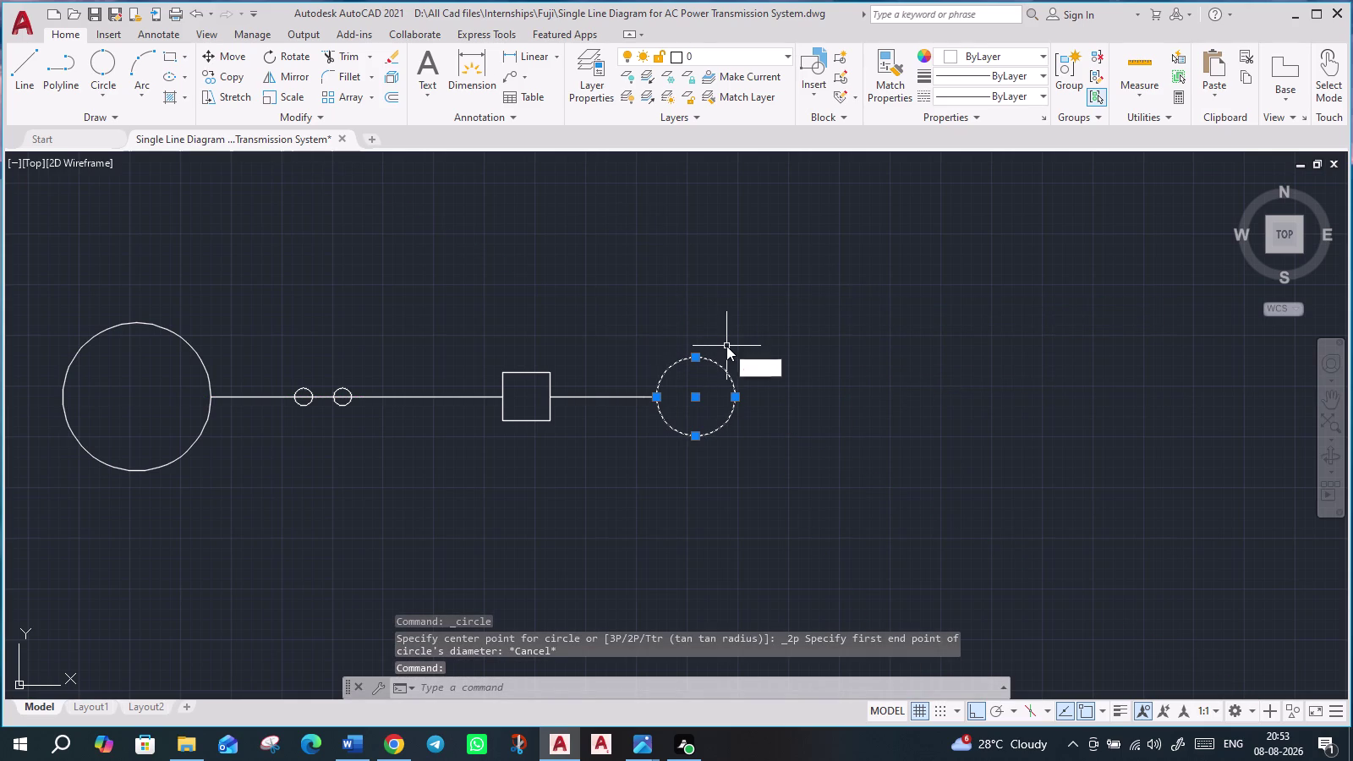
key(o)
key(Return)
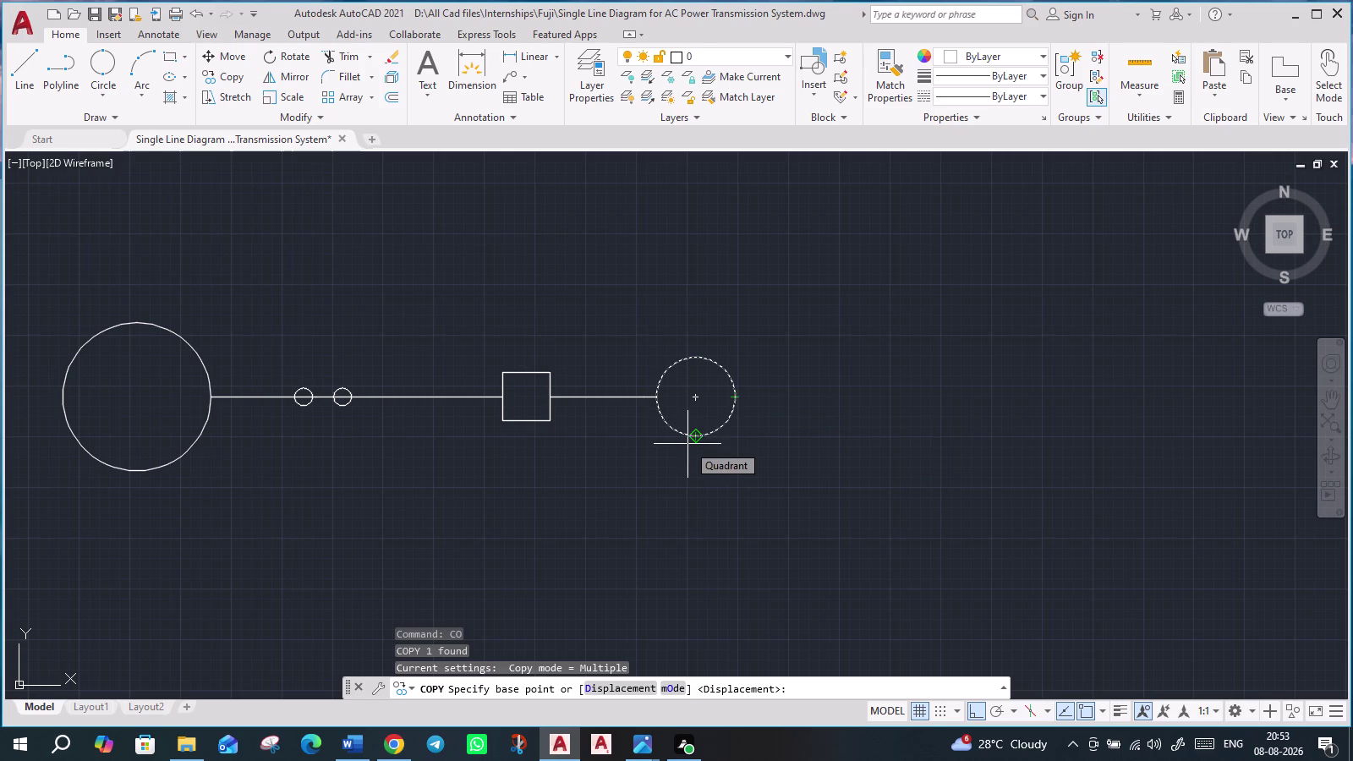
click(736, 401)
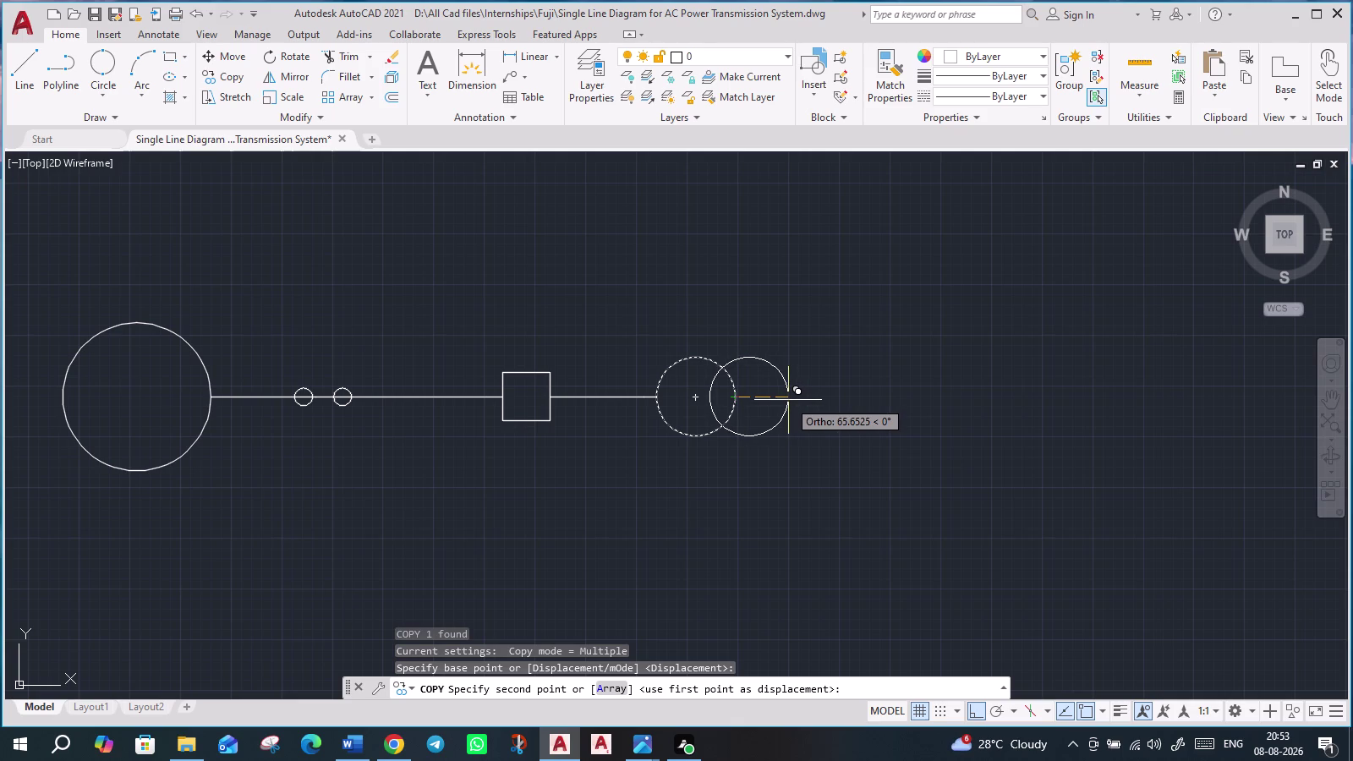
click(788, 400)
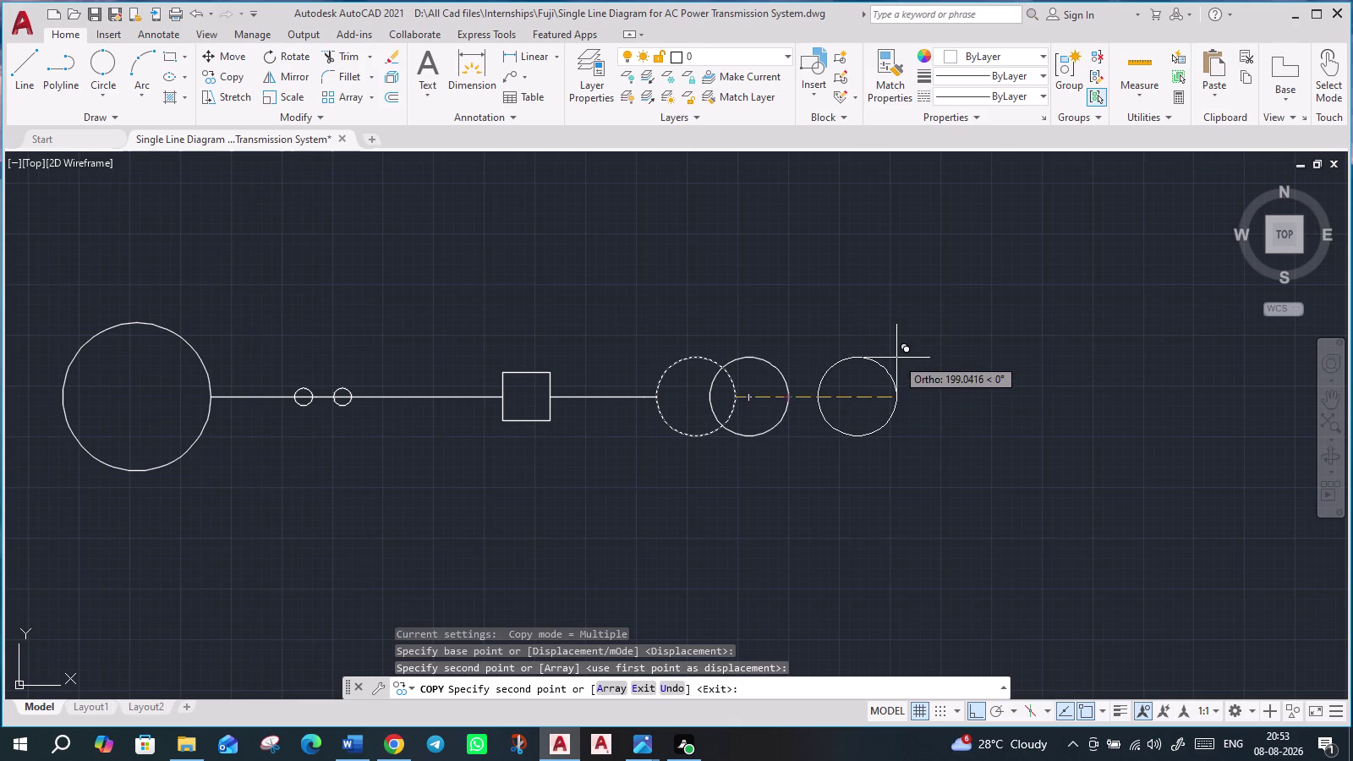
key(Escape)
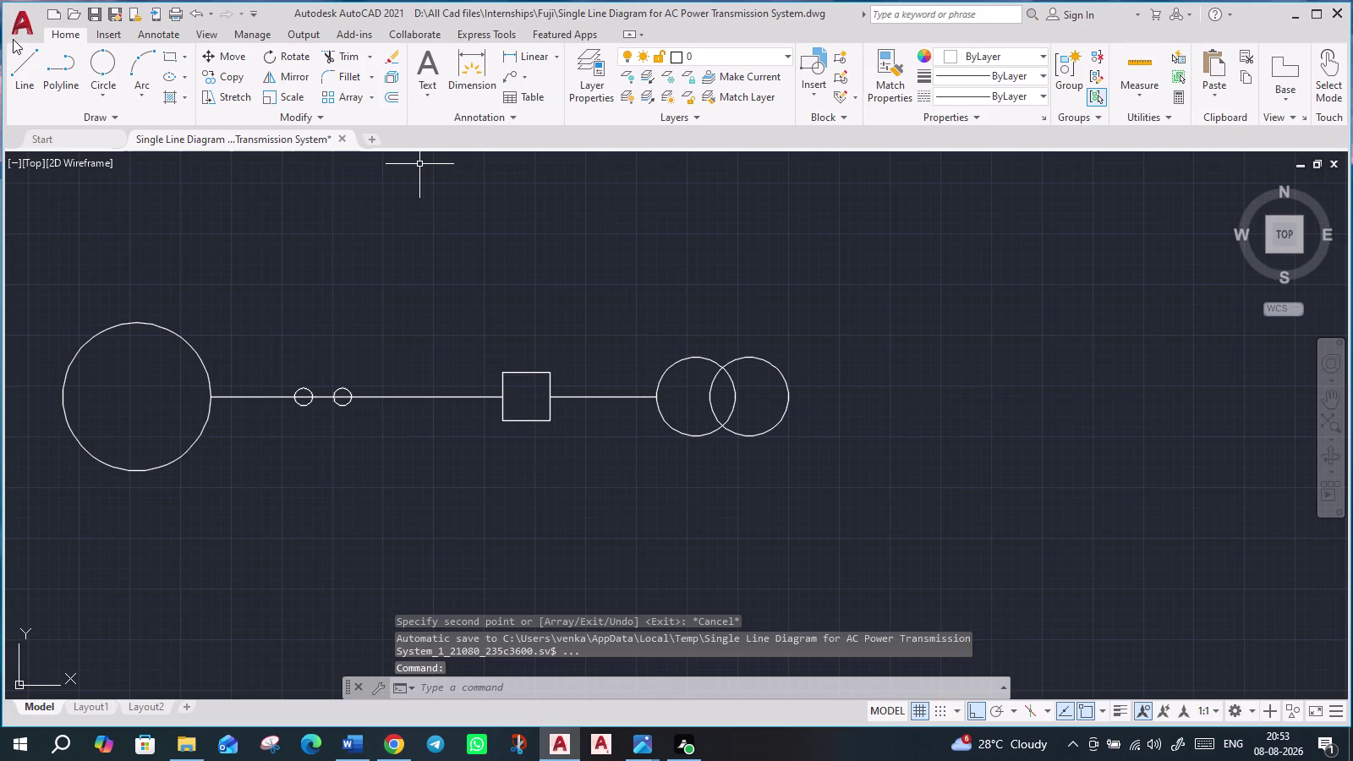
click(20, 60)
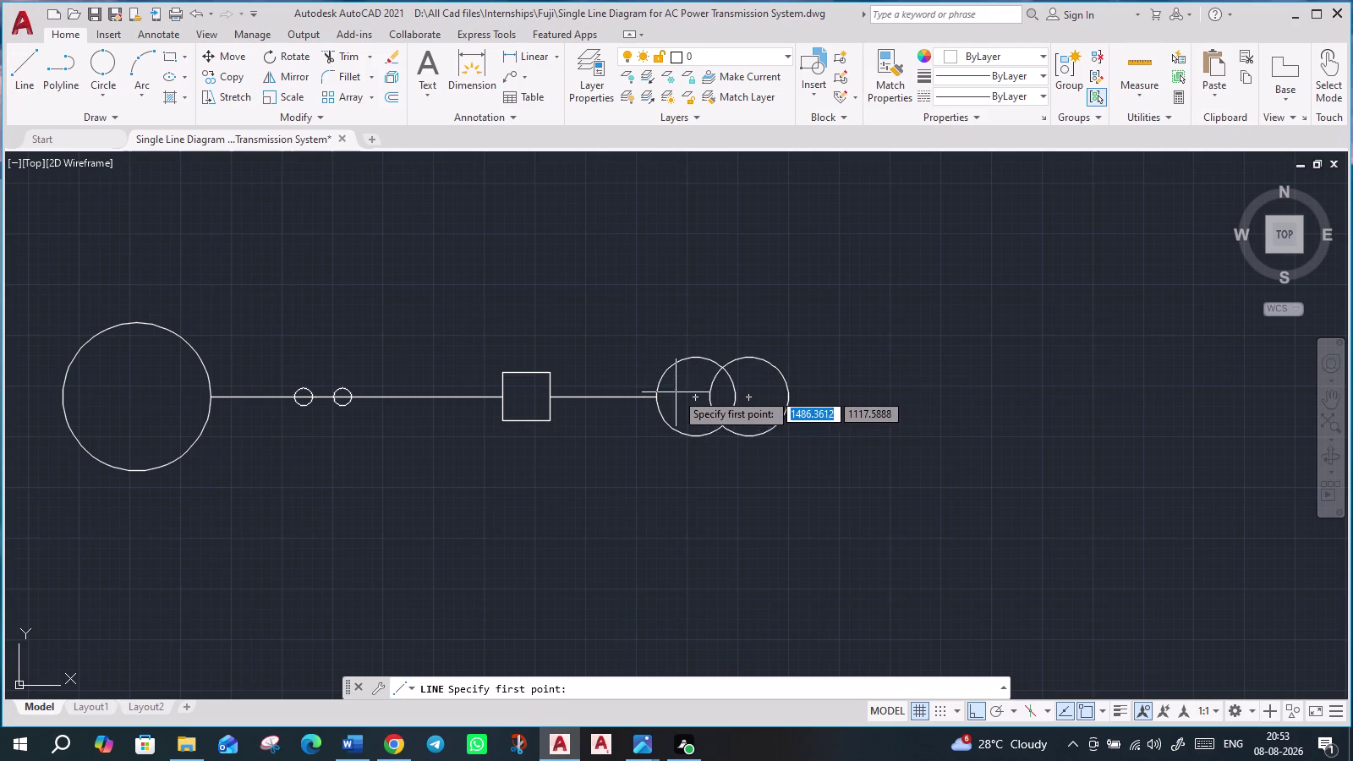
Draw a 210-unit line right from the right transformer circle and recentre the view.
click(791, 395)
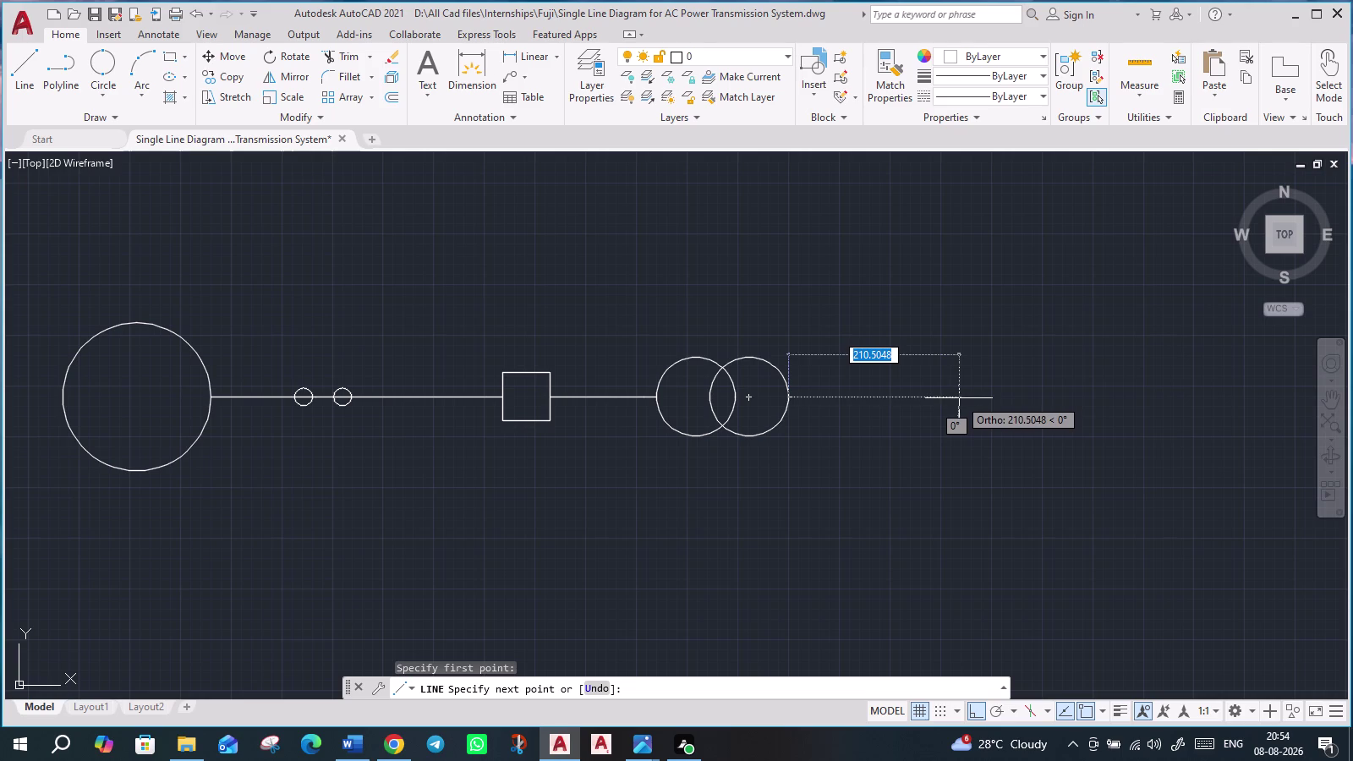
click(959, 398)
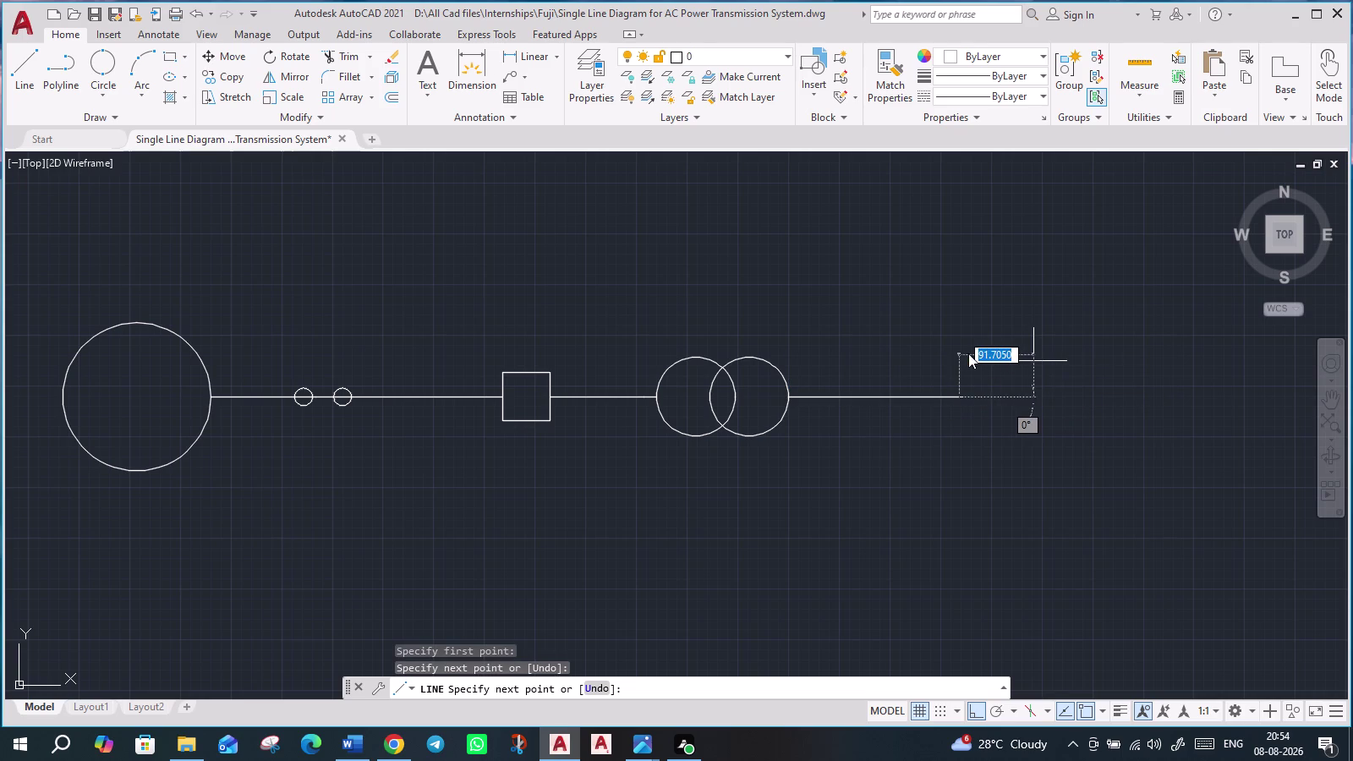
key(Escape)
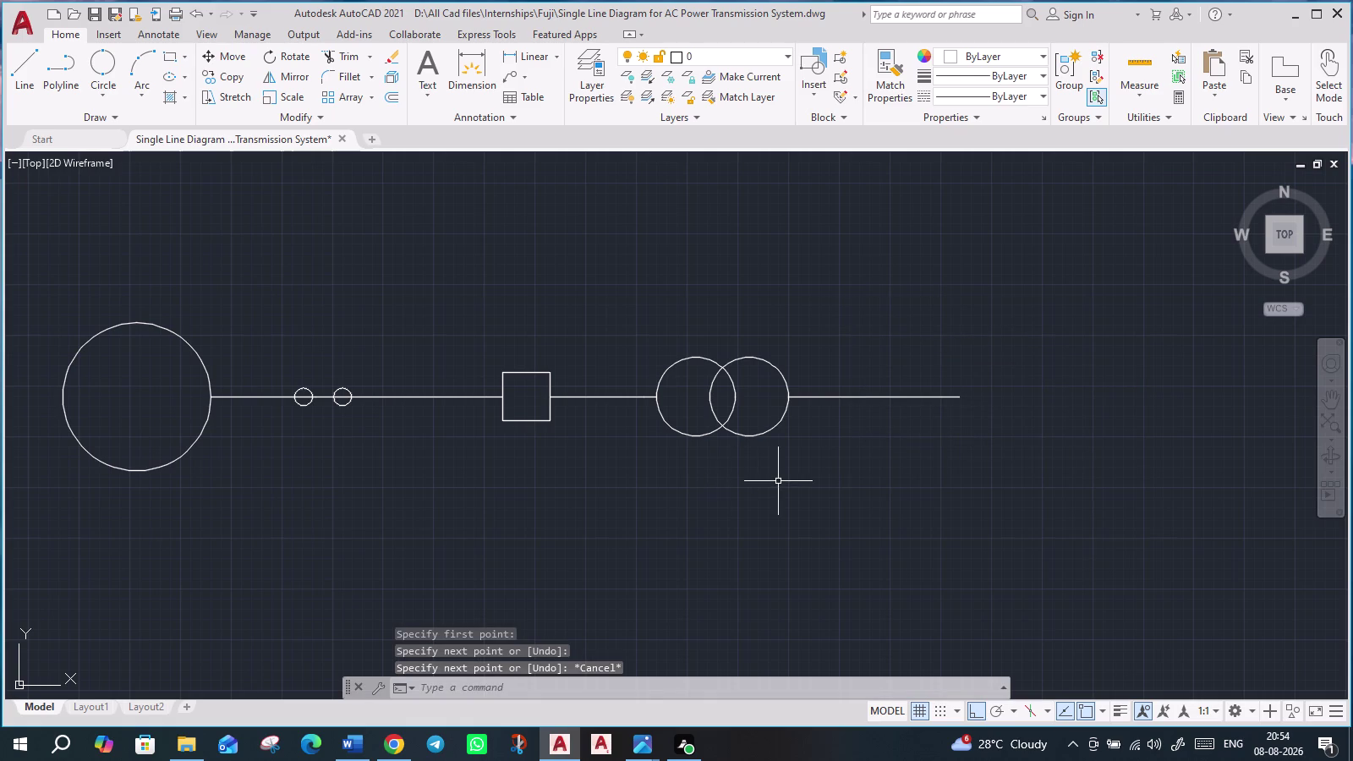
scroll(up, 3)
scroll(down, 3)
middle_drag(914, 476, 838, 459)
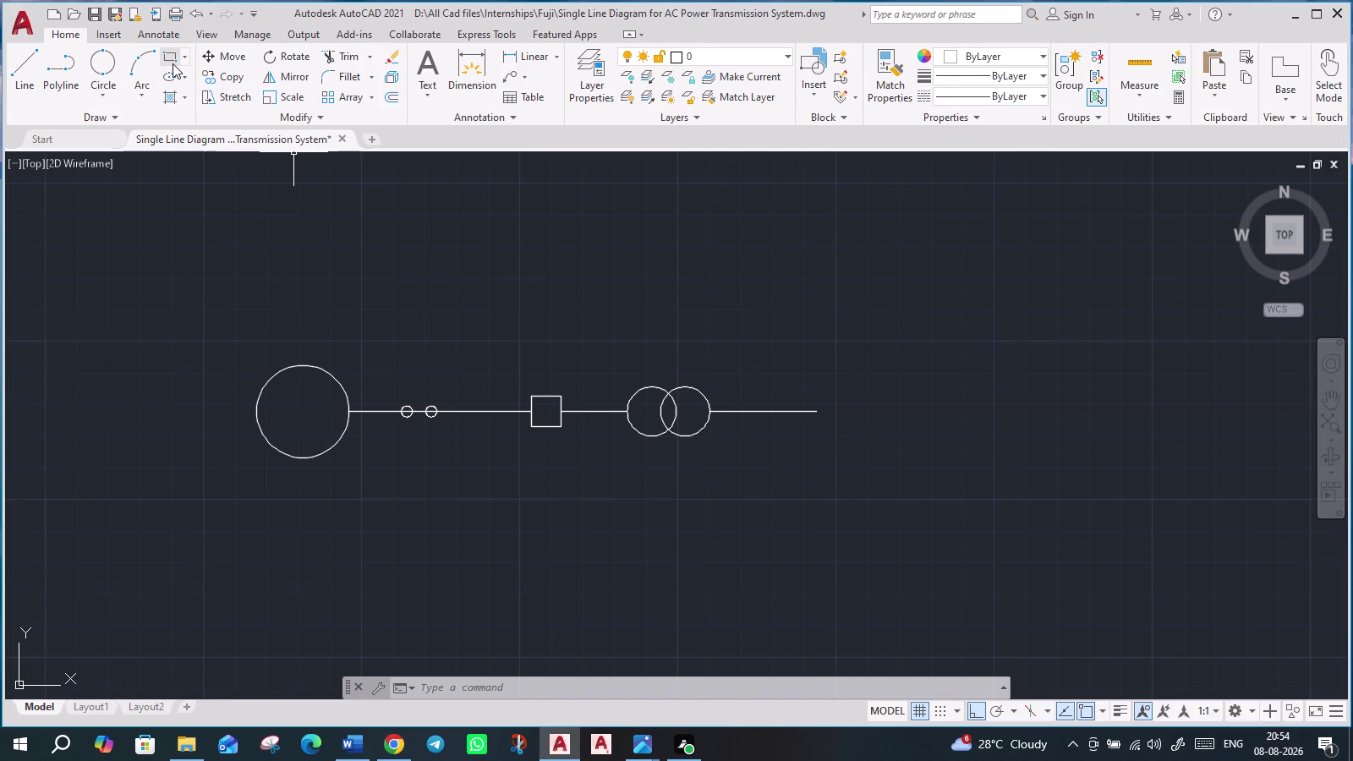
click(538, 397)
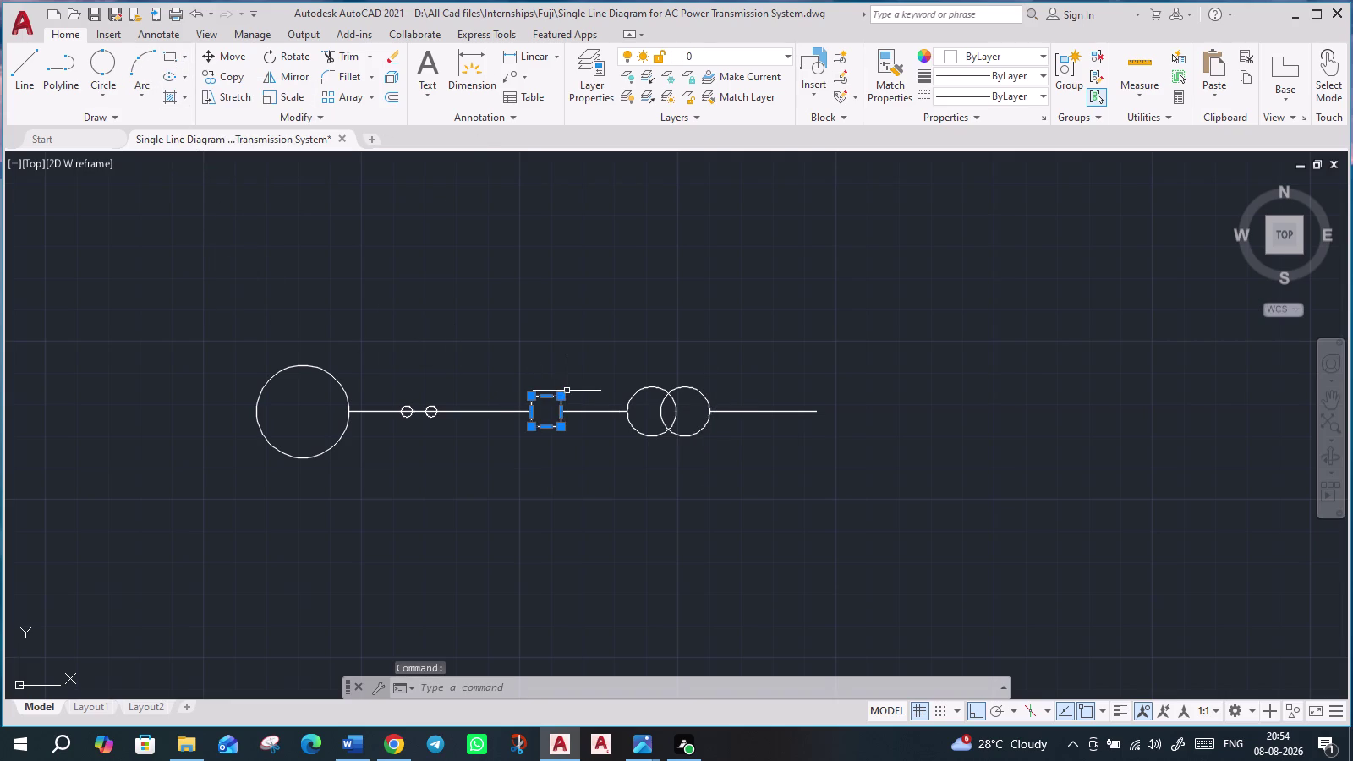
Copy the square box from its centre to the far right end of the line.
text(co)
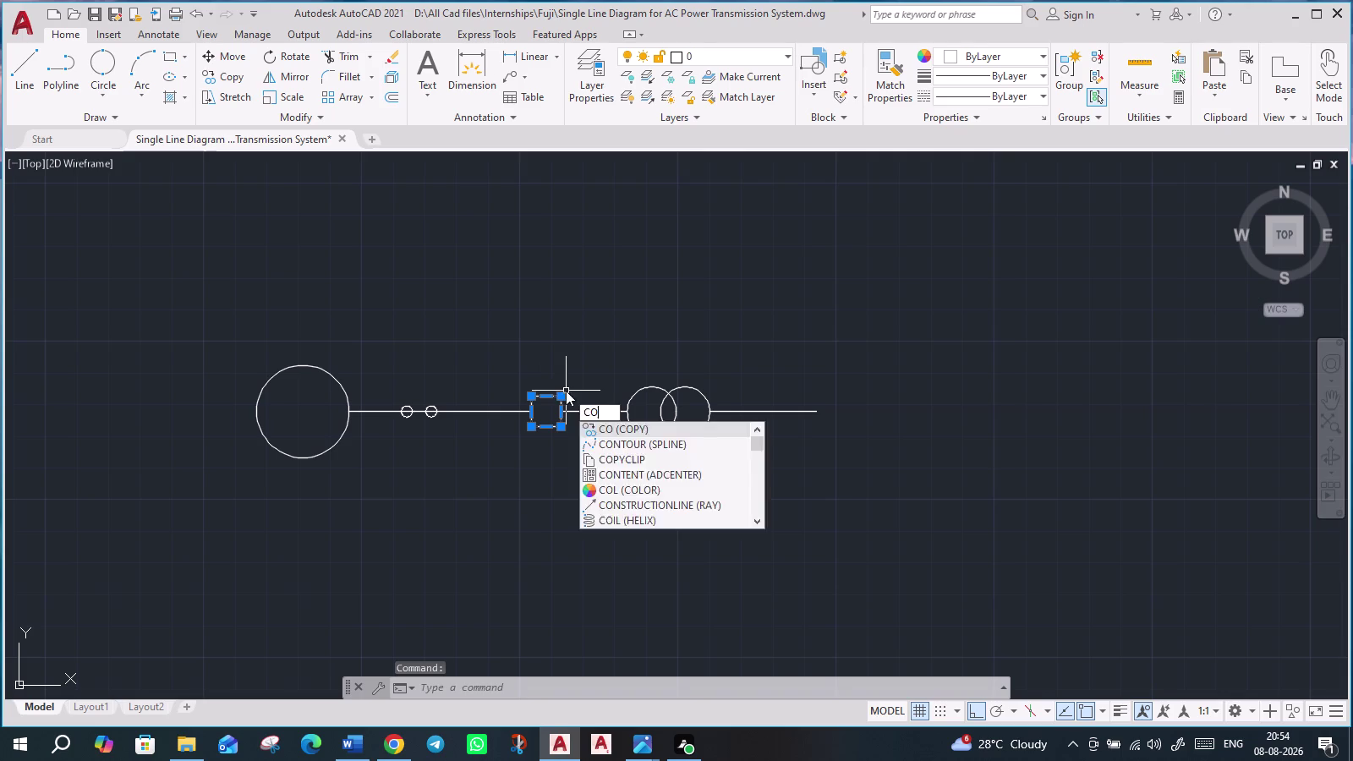
key(Return)
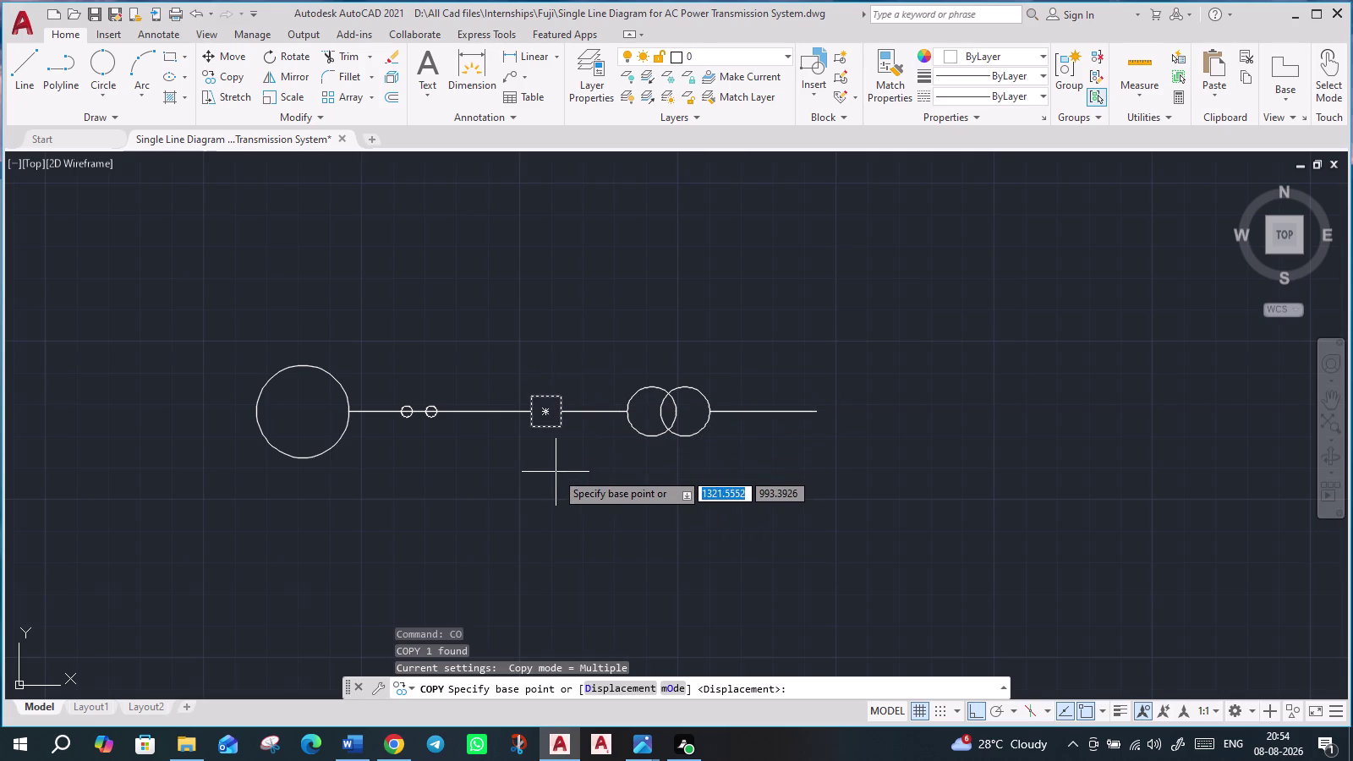
click(529, 411)
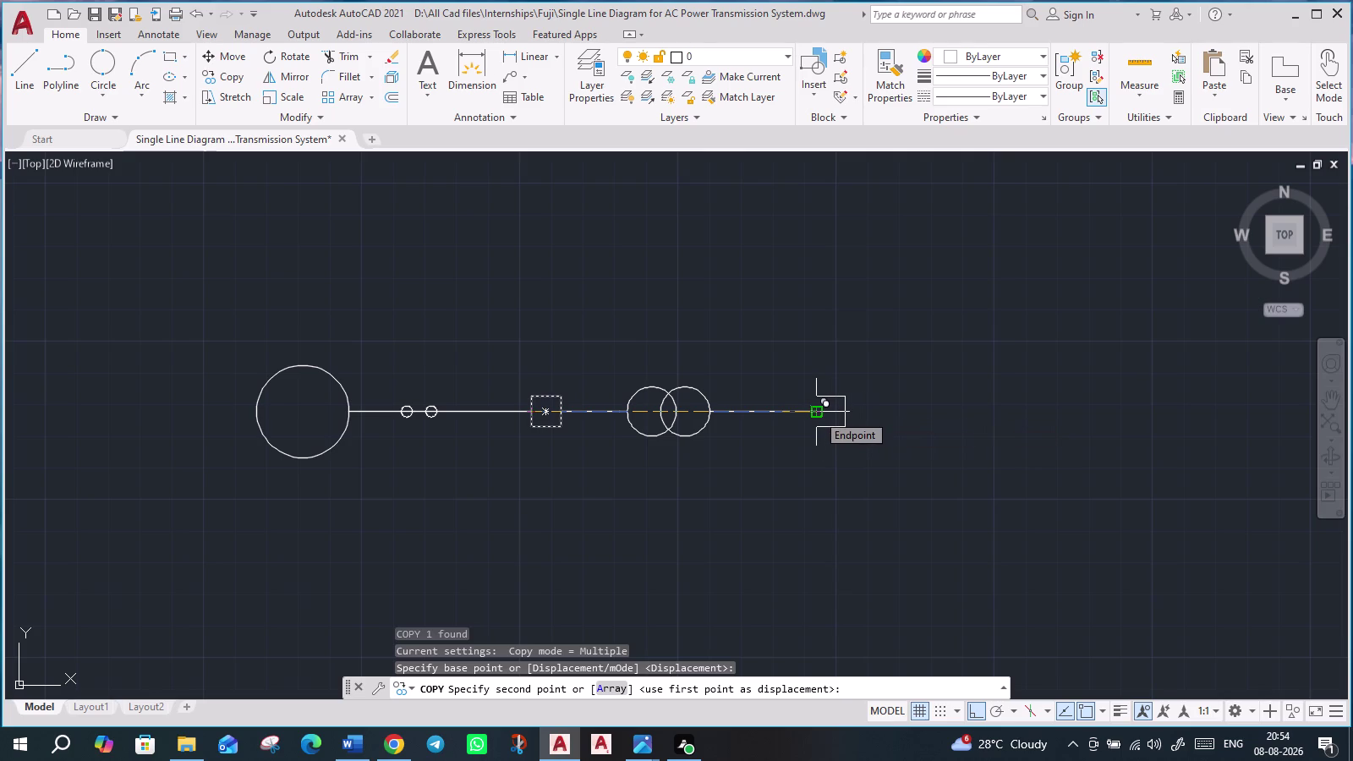
click(817, 414)
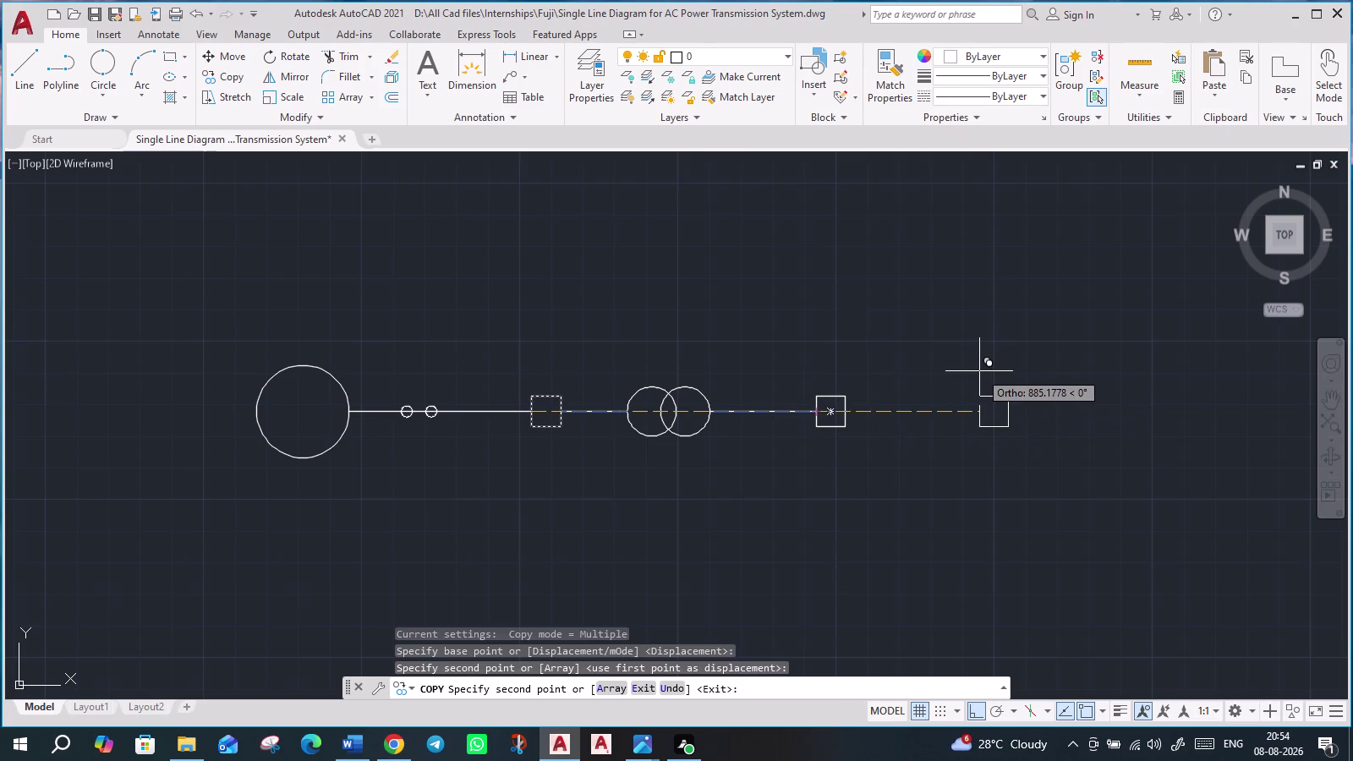
key(Escape)
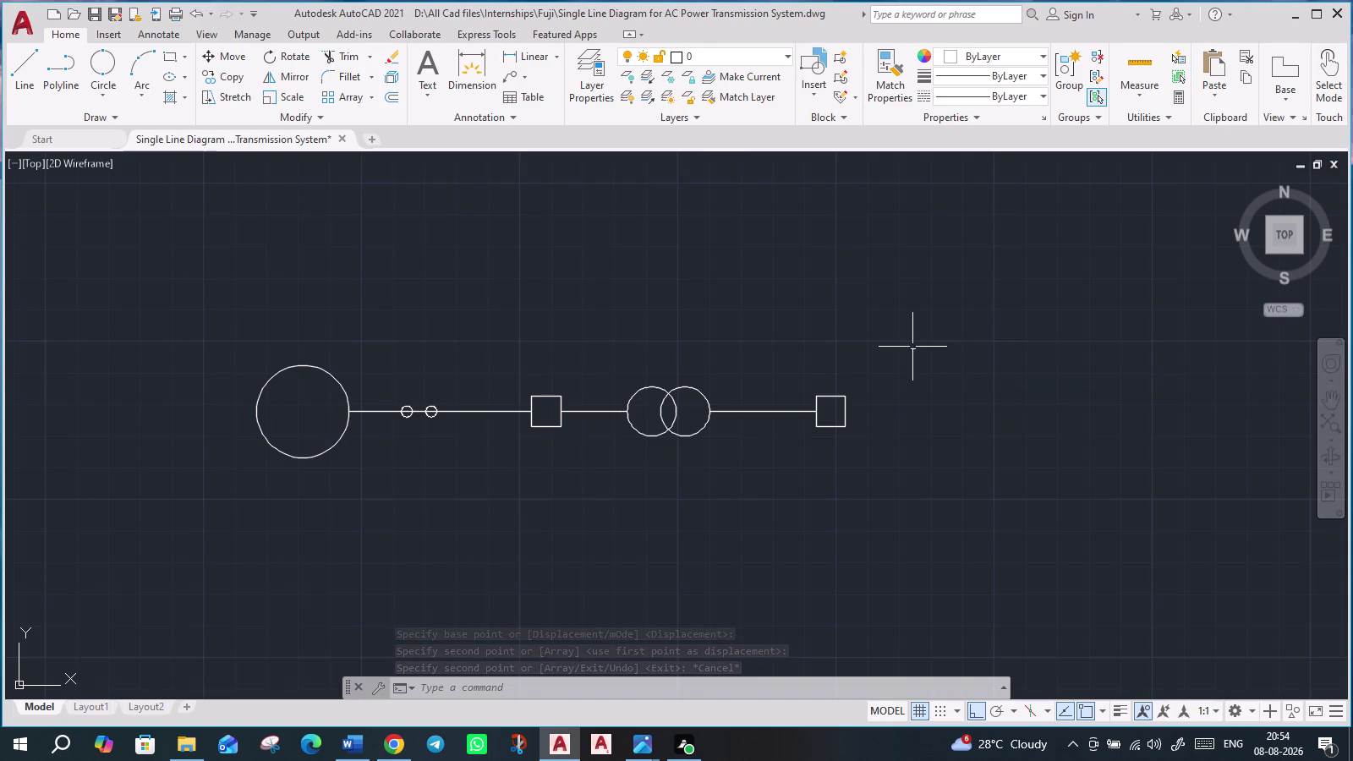
scroll(down, 3)
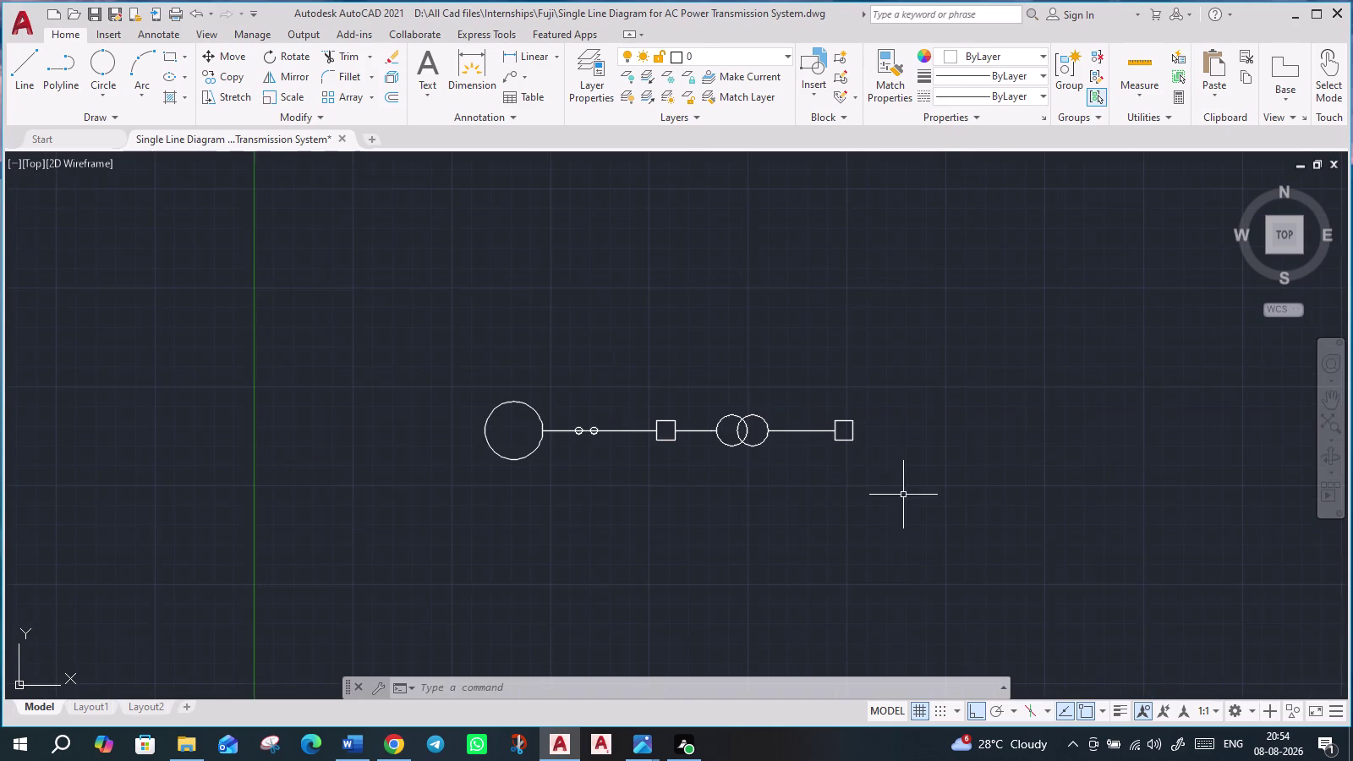
scroll(up, 3)
middle_drag(826, 486, 828, 532)
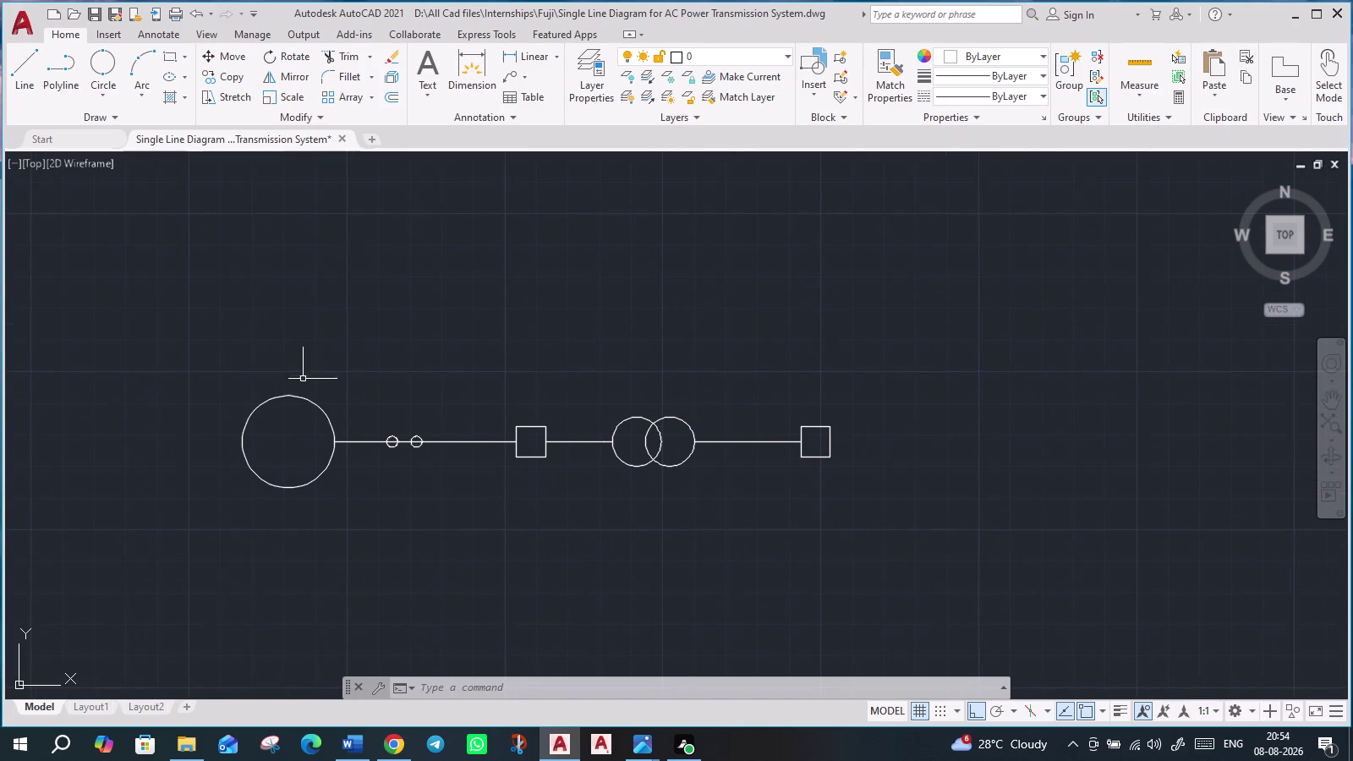
click(342, 57)
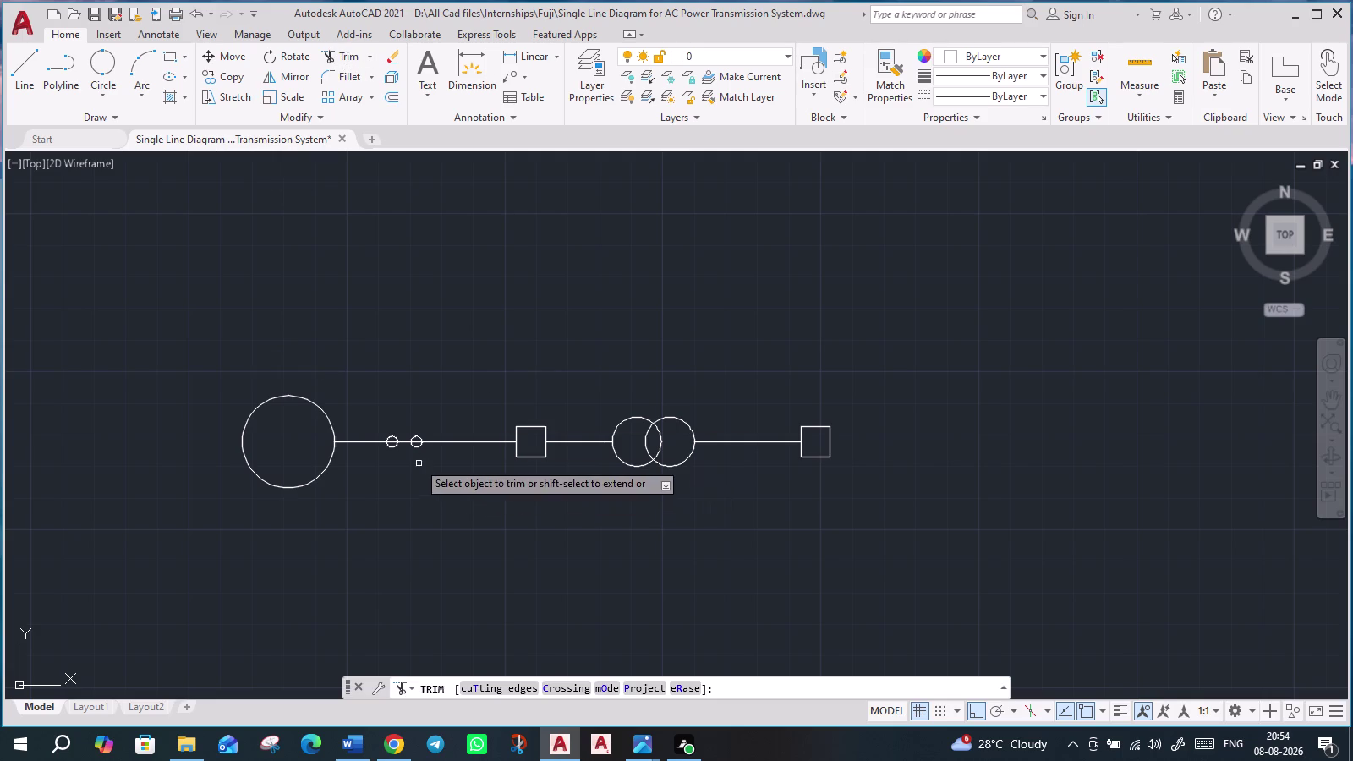
Trim away the line pieces inside and between the two small breaker circles.
scroll(up, 3)
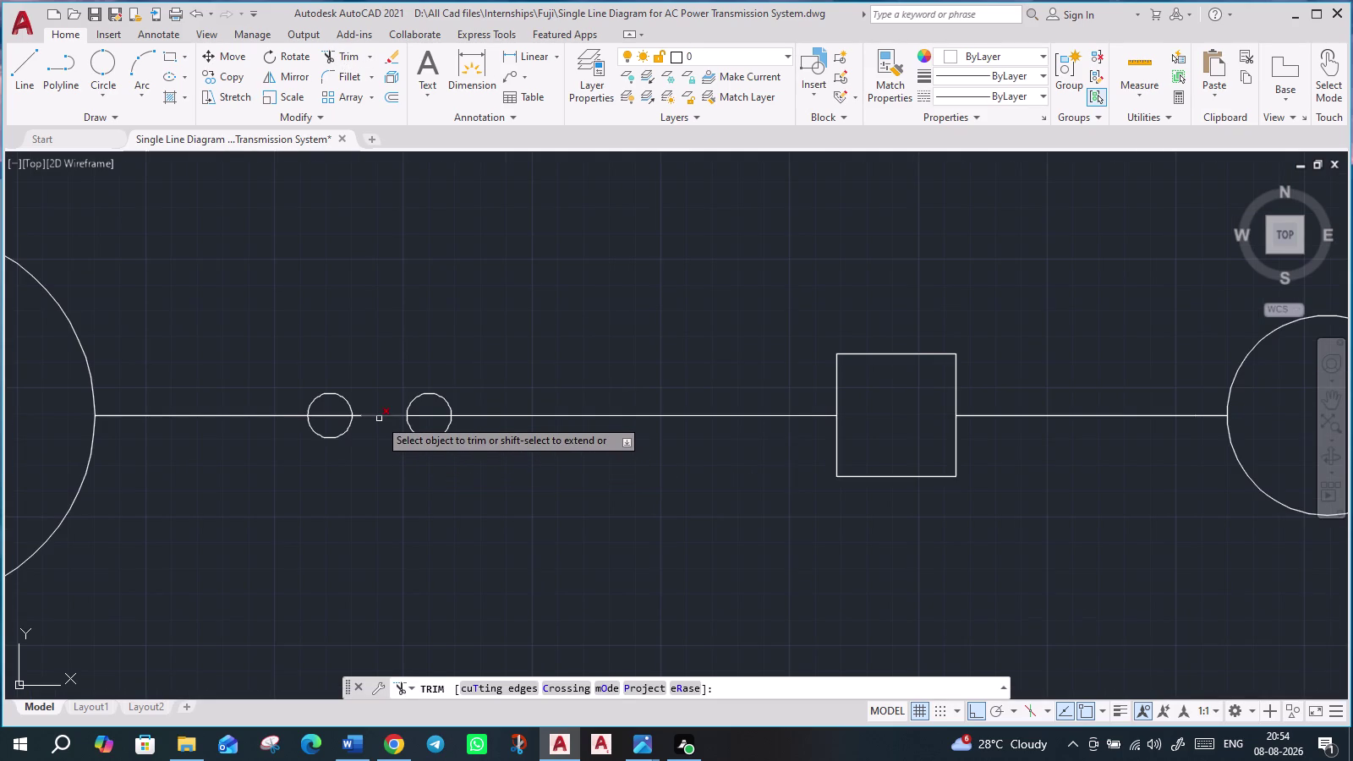
click(378, 419)
click(326, 419)
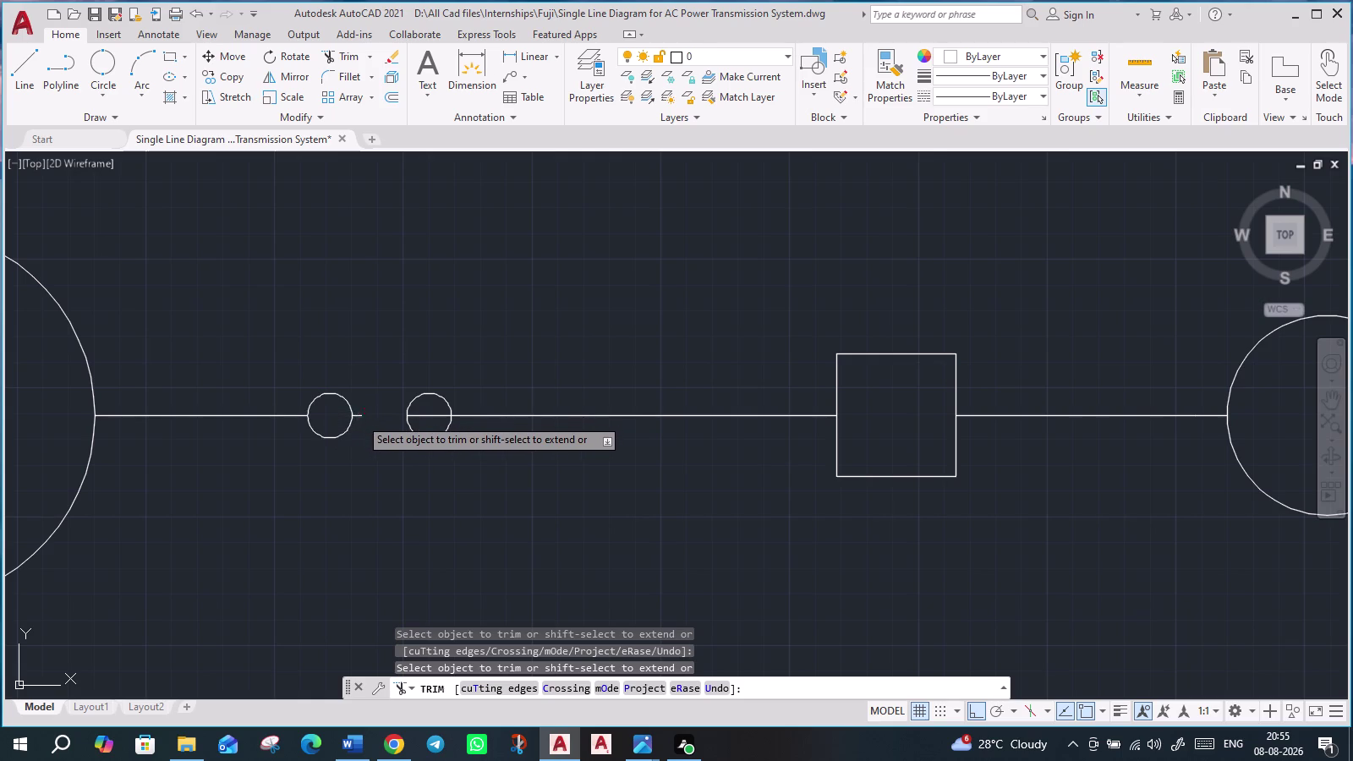
click(360, 418)
click(435, 417)
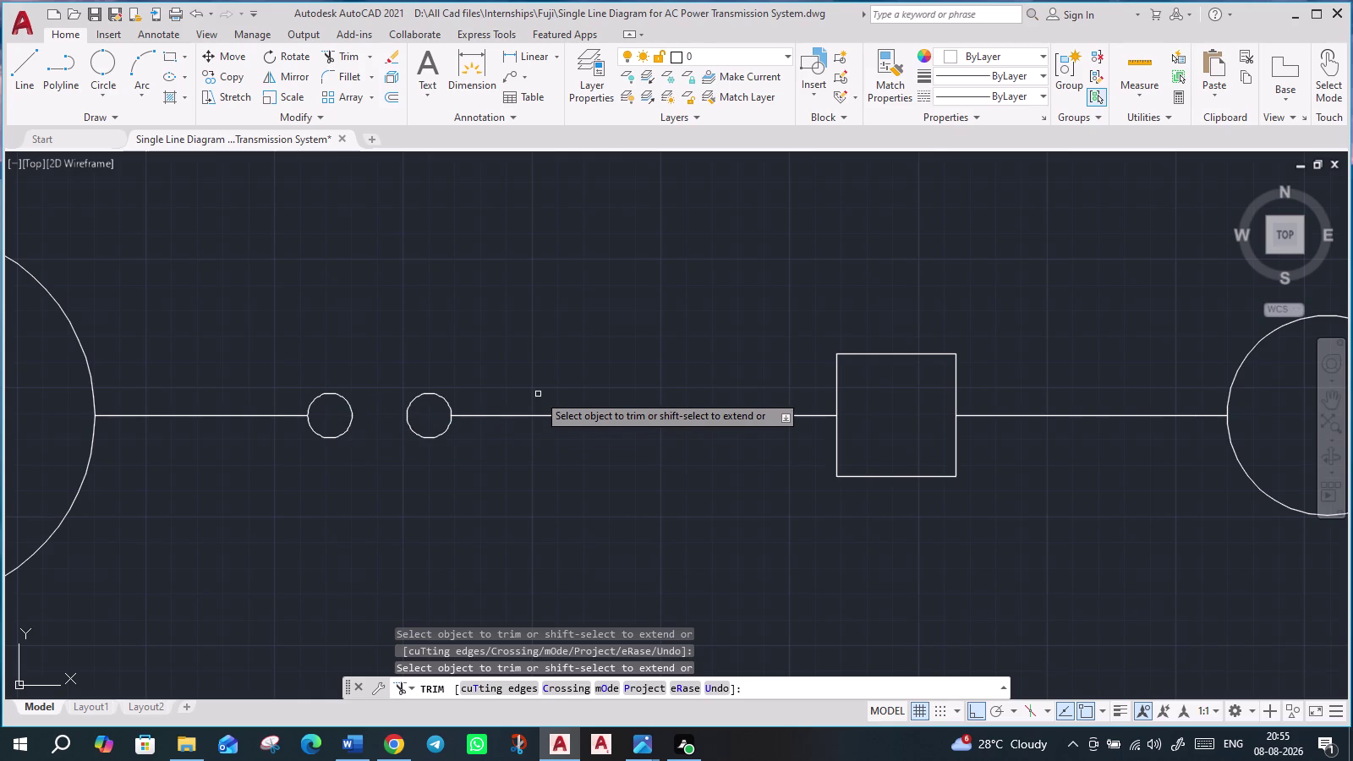
scroll(down, 3)
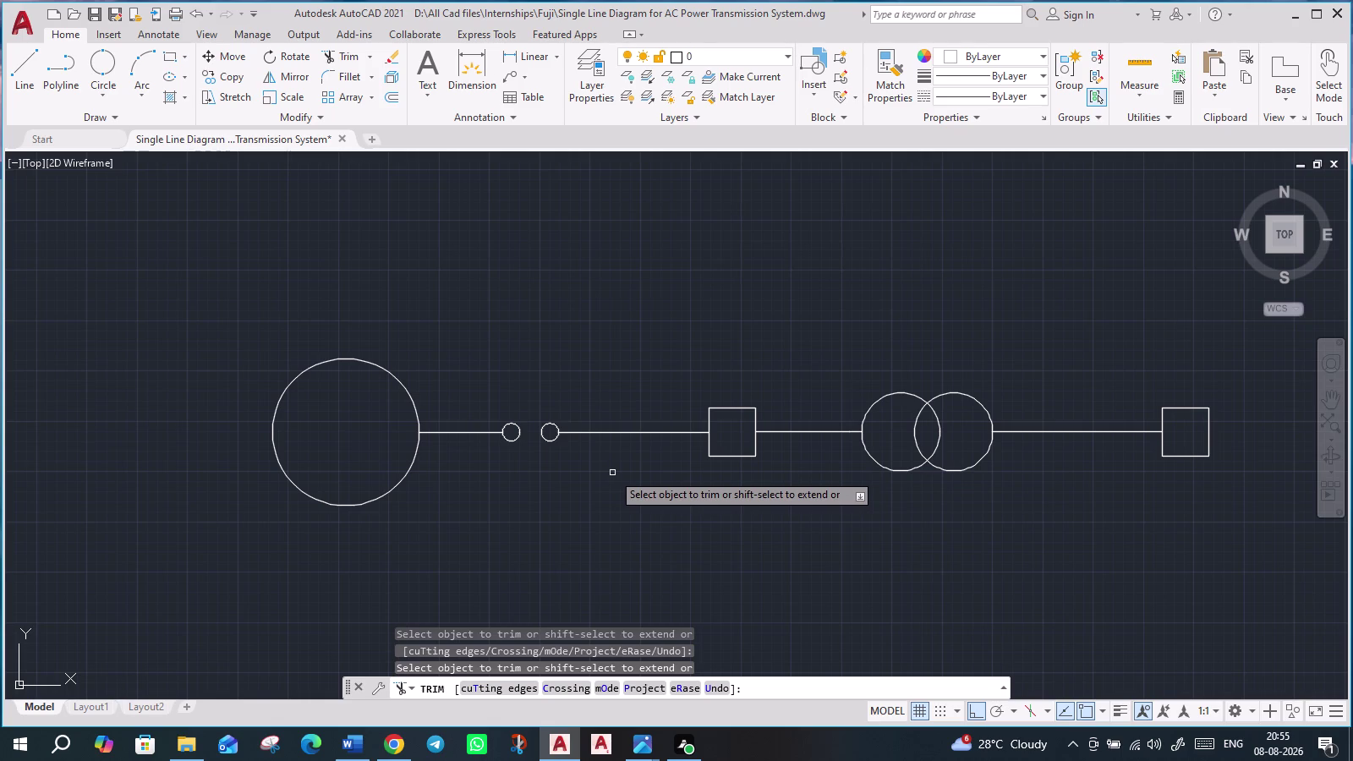
key(Escape)
key(Escape)
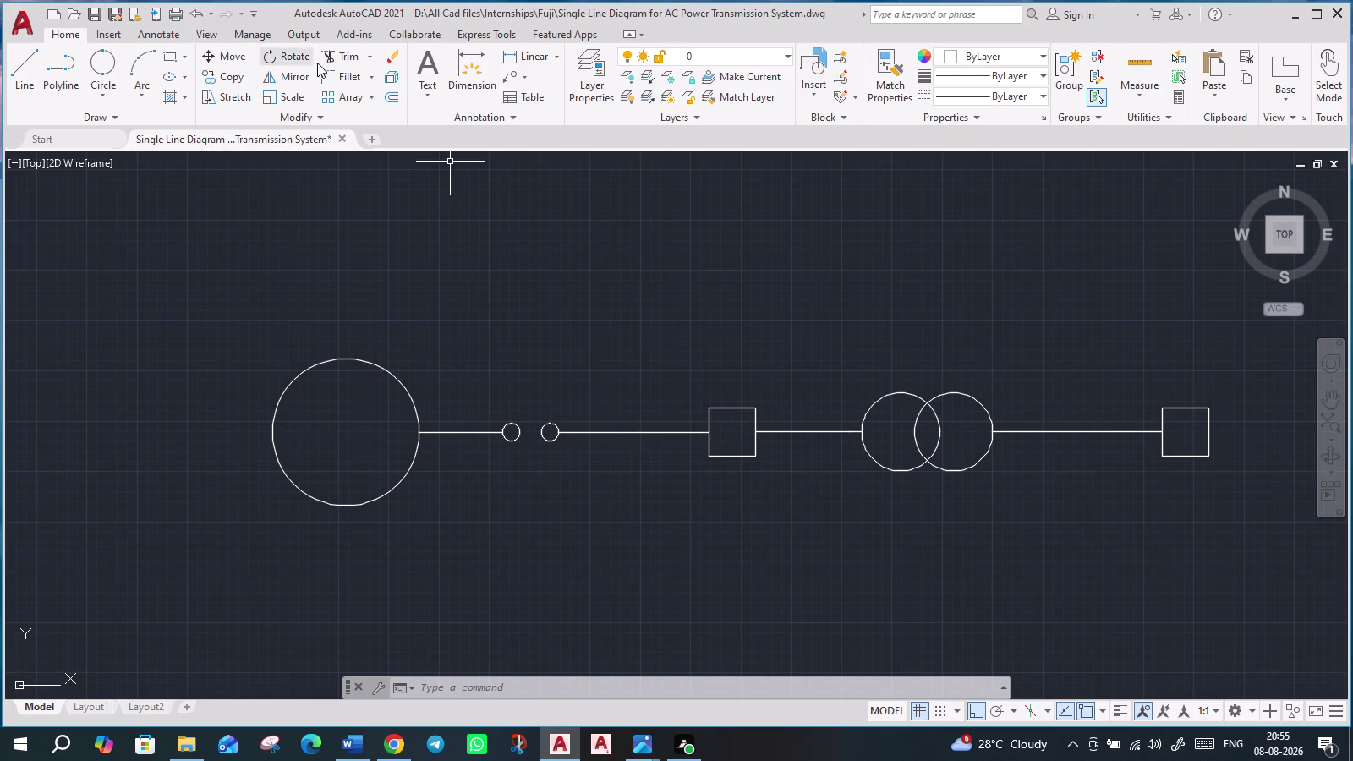
click(29, 54)
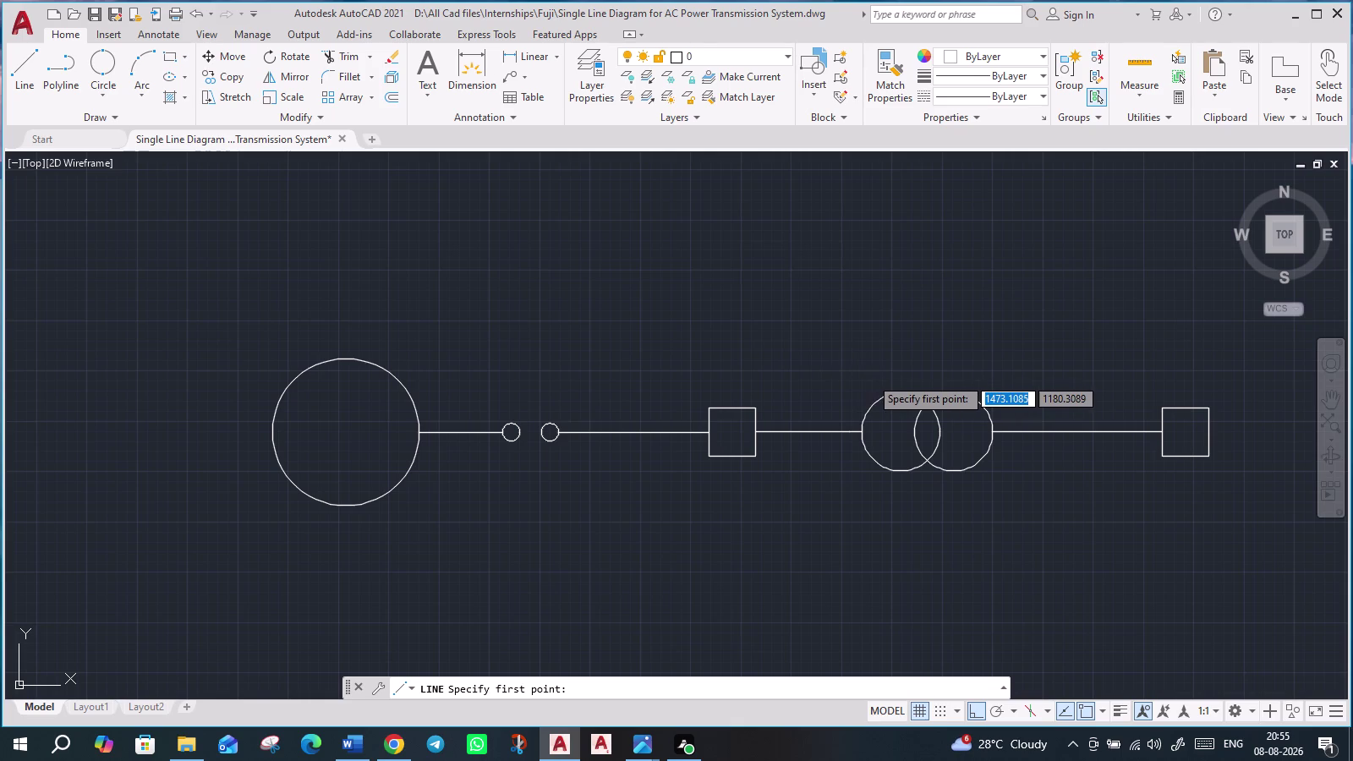
Draw a small closed triangle as the delta symbol above the left transformer circle.
click(877, 377)
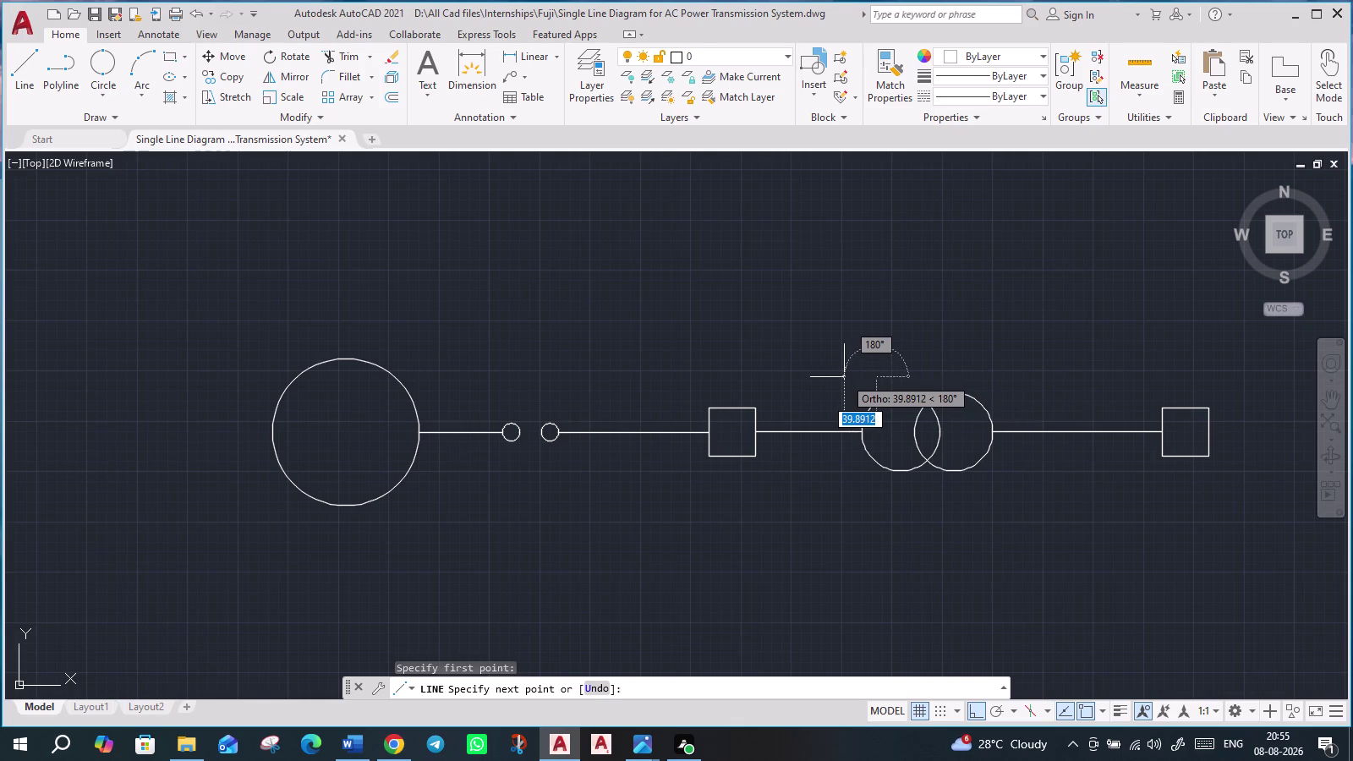
click(844, 378)
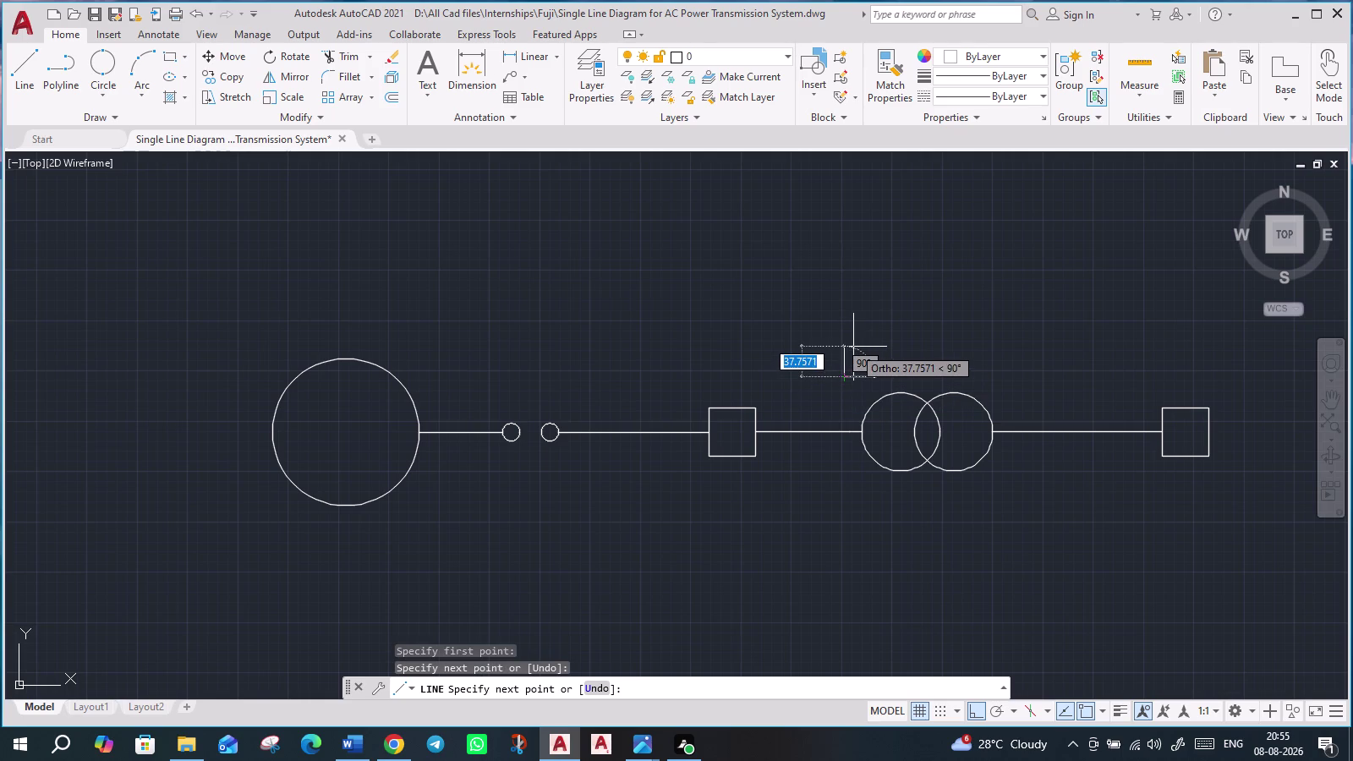
key(F8)
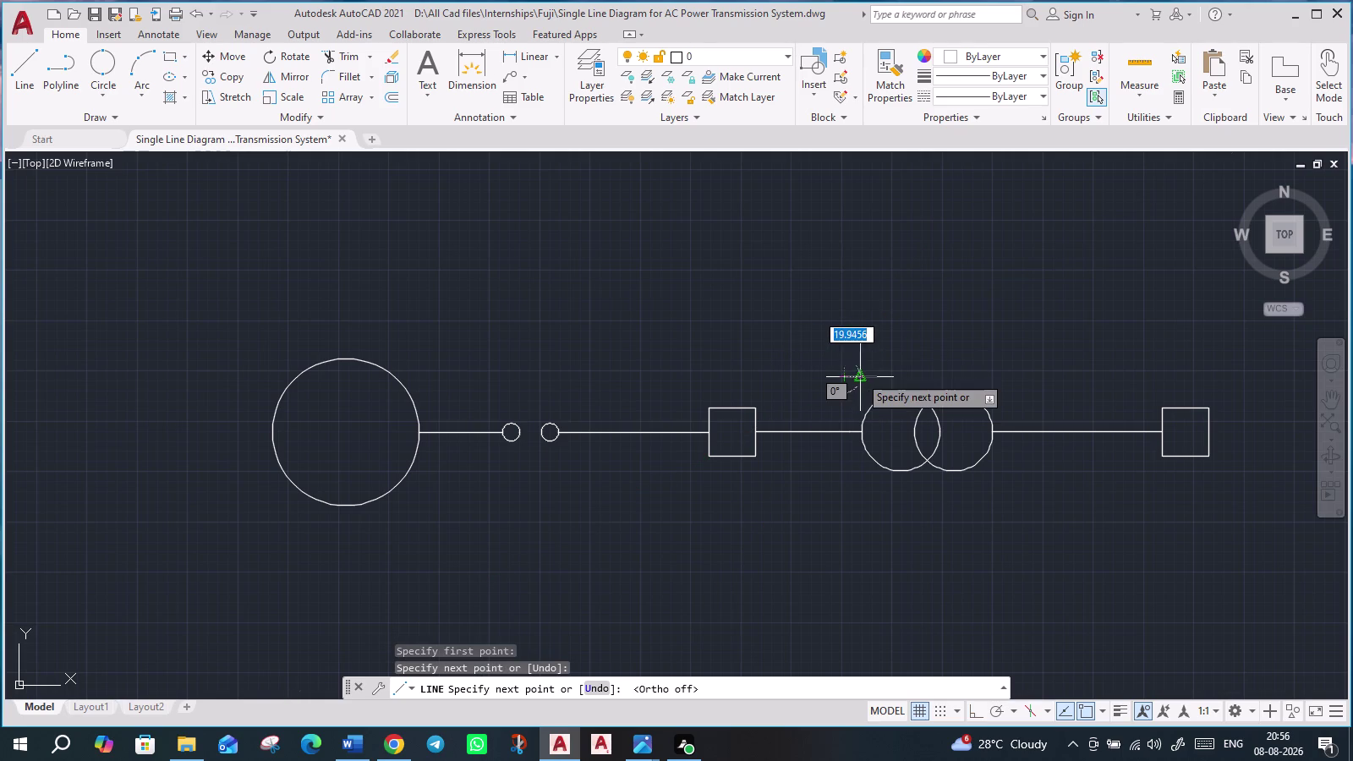
click(860, 354)
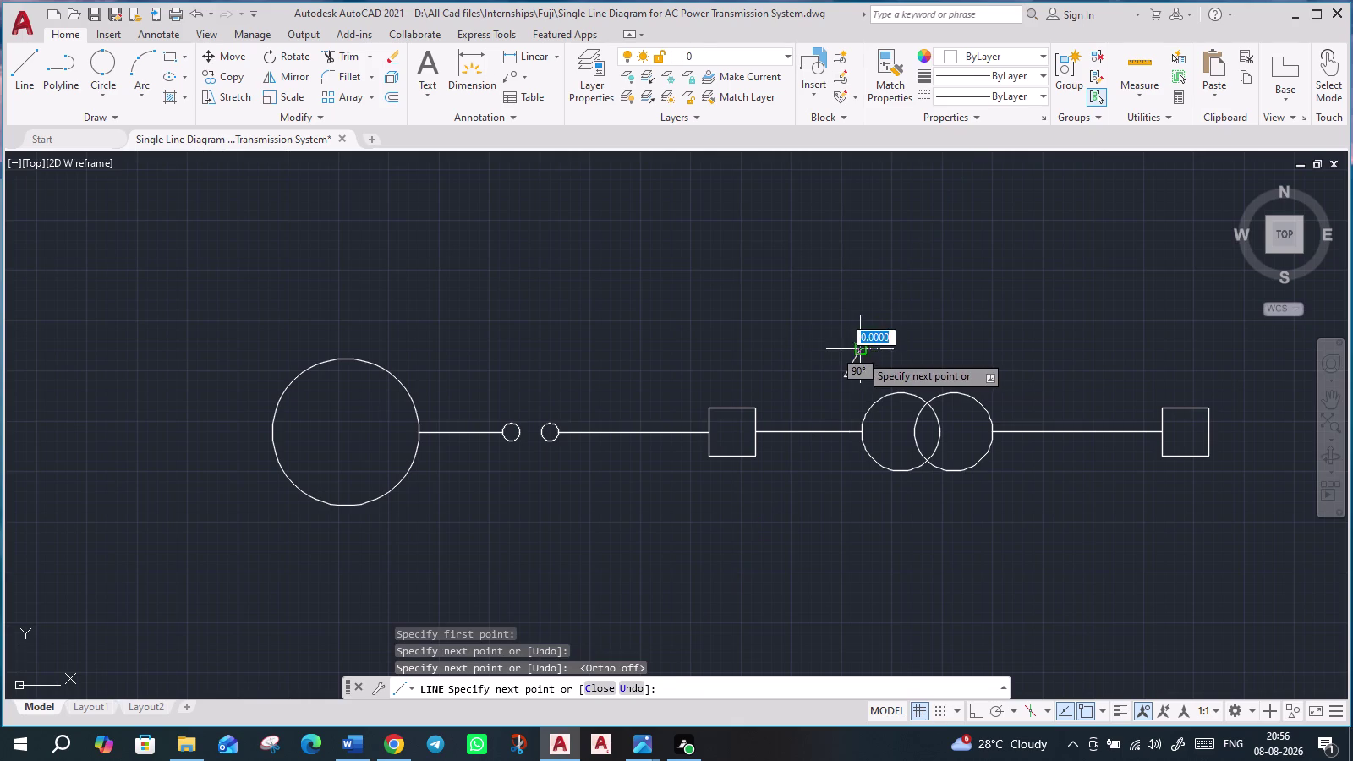
click(878, 378)
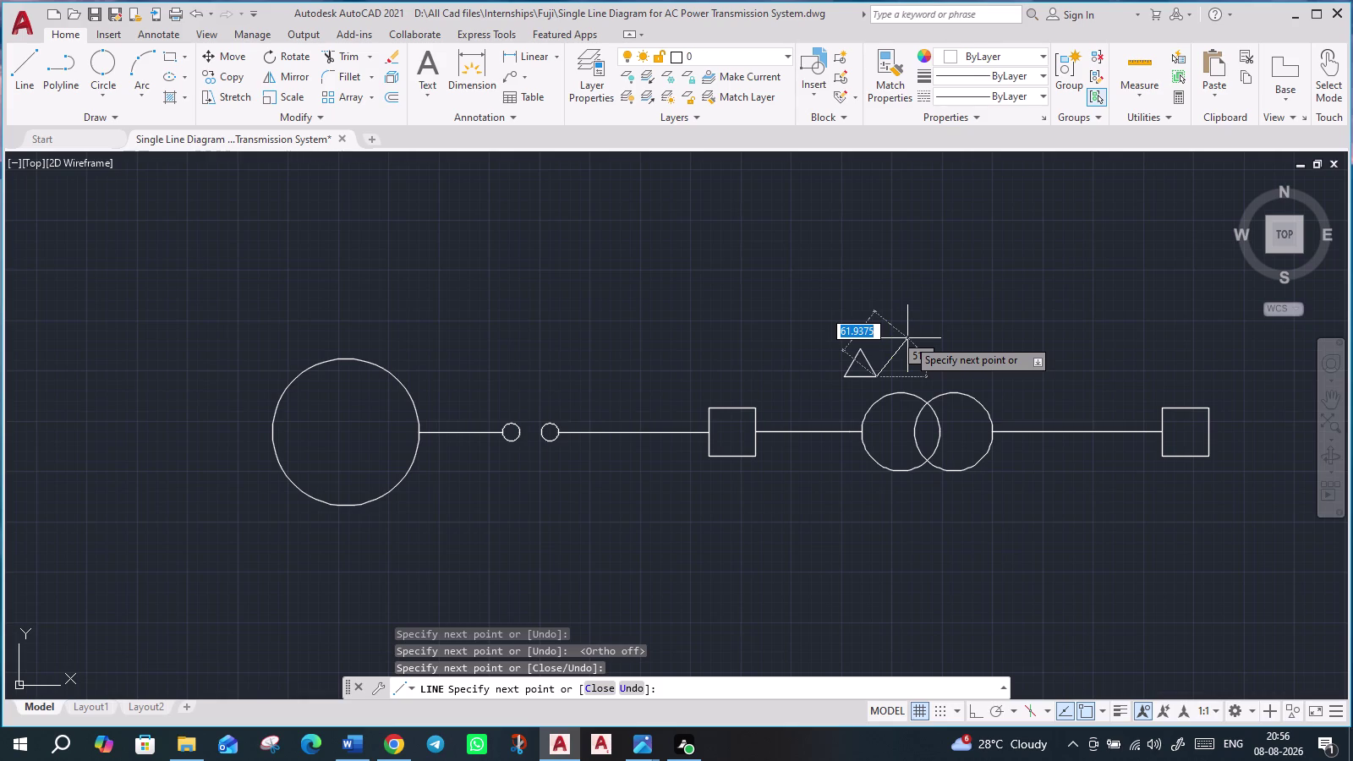
key(Escape)
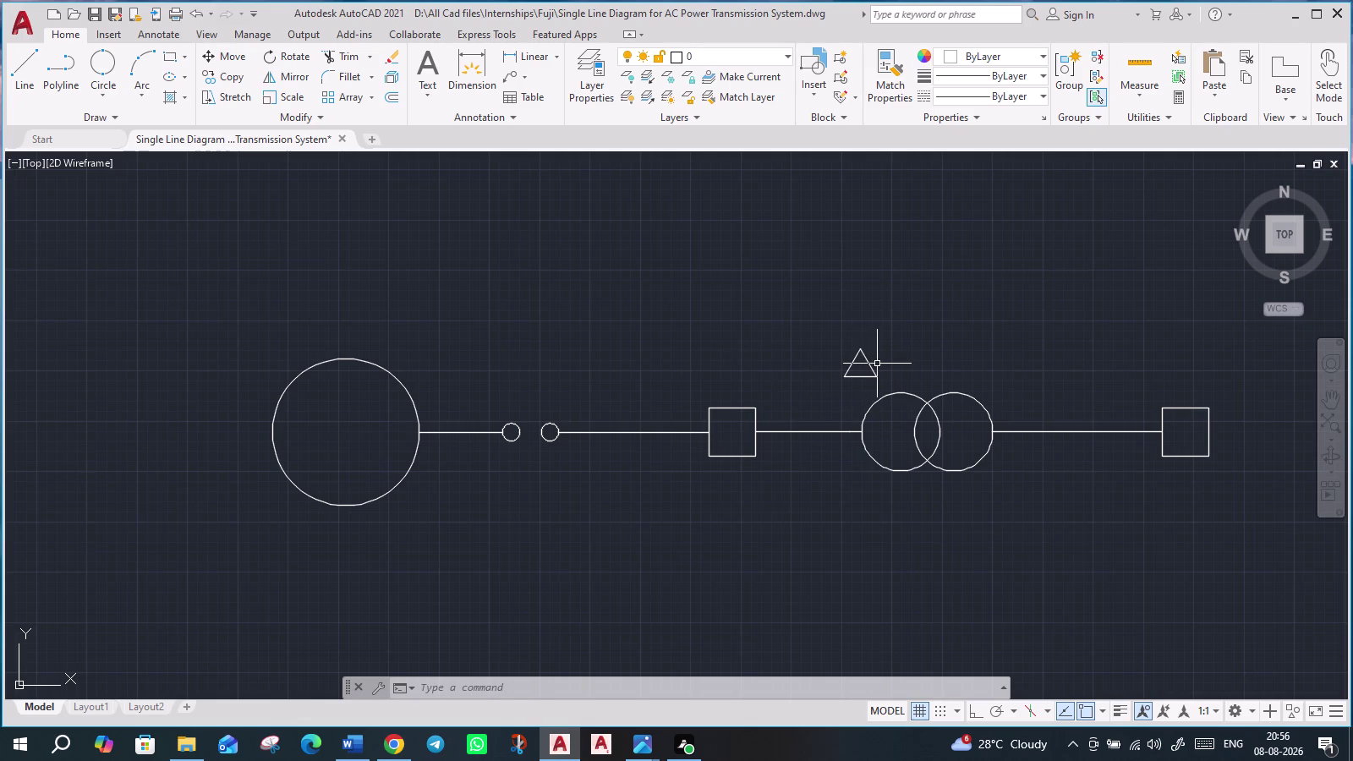
click(31, 64)
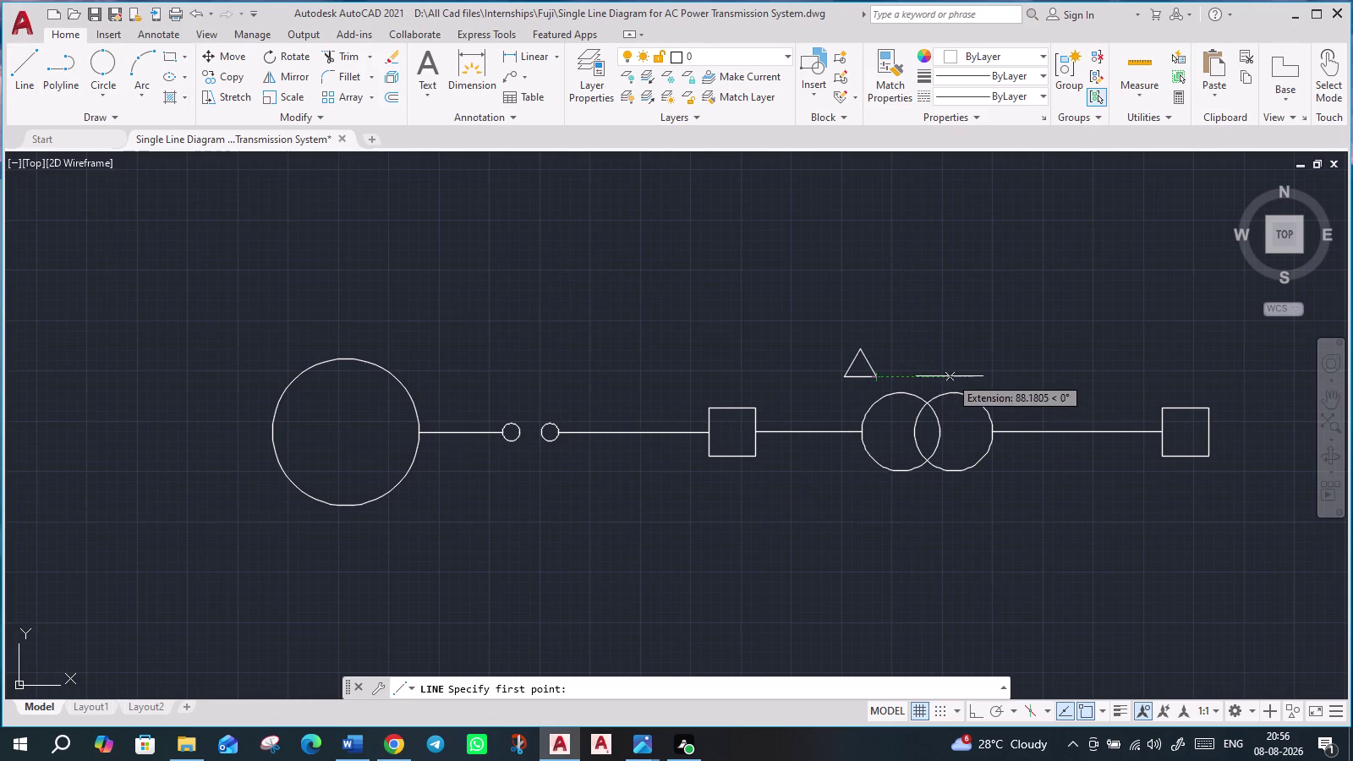
Draw the star's short vertical stem and one angled arm above the right transformer circle.
click(1006, 372)
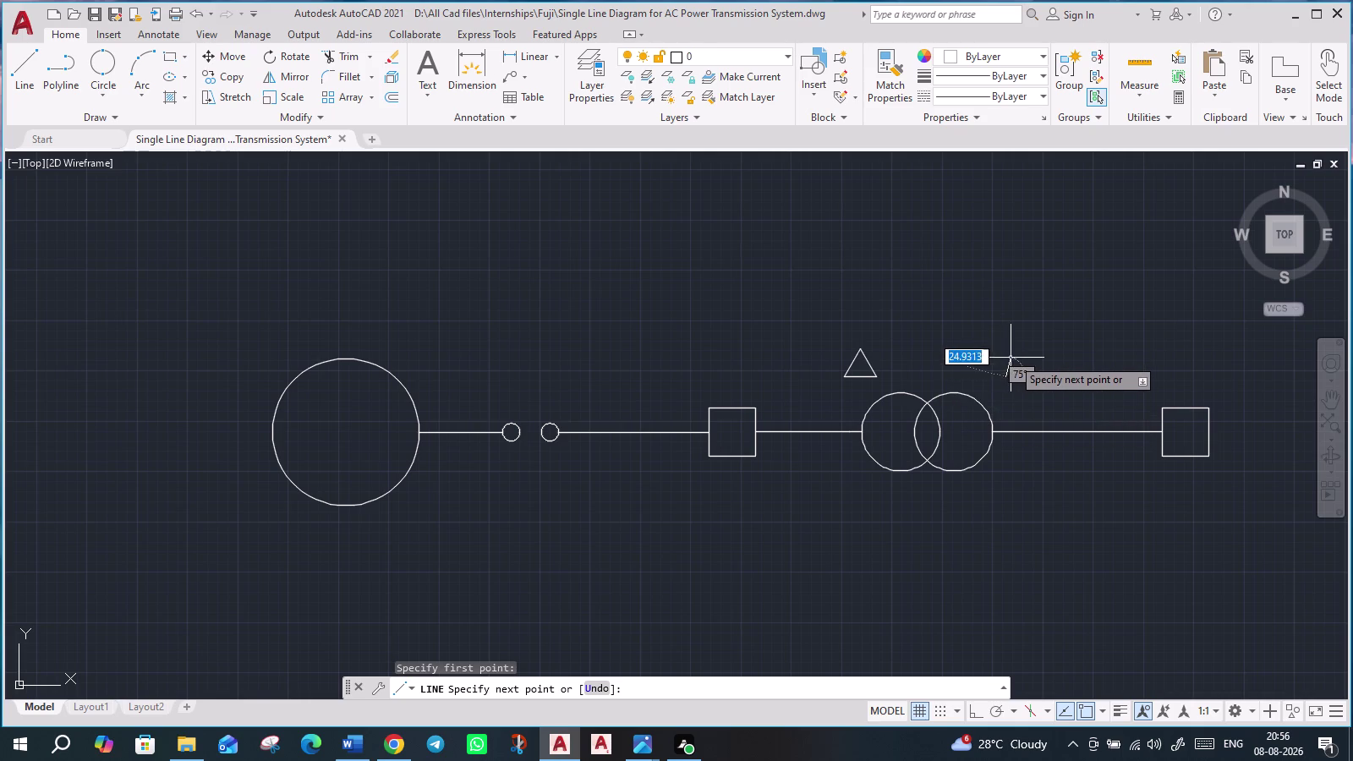
key(F8)
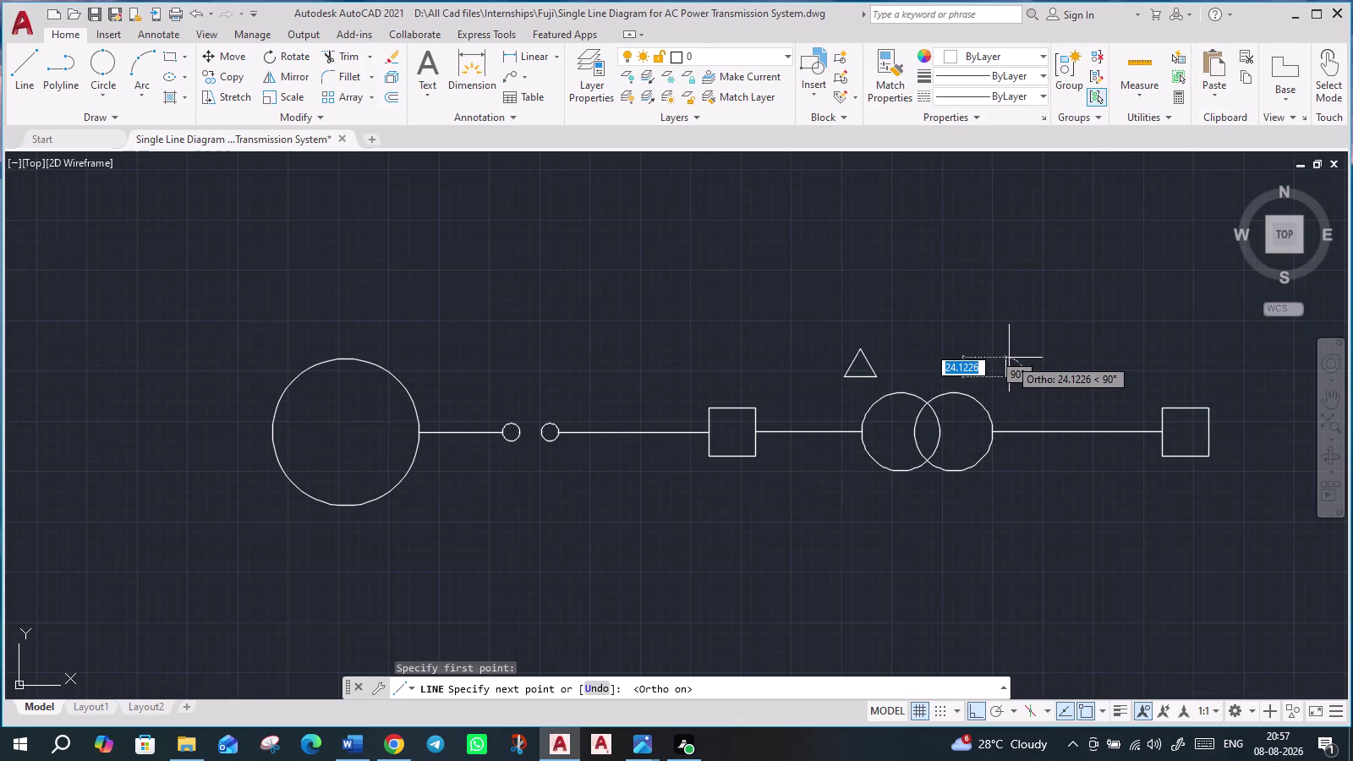
click(1009, 362)
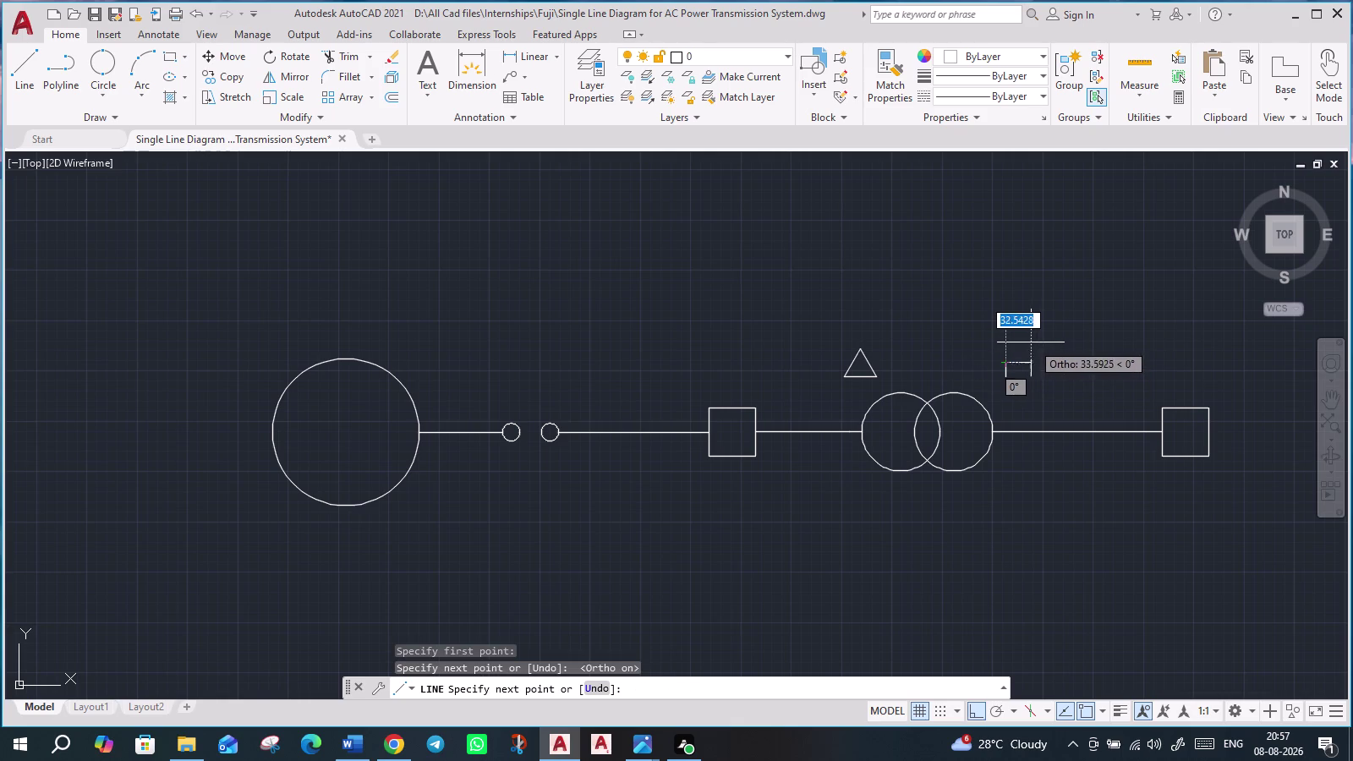
key(F8)
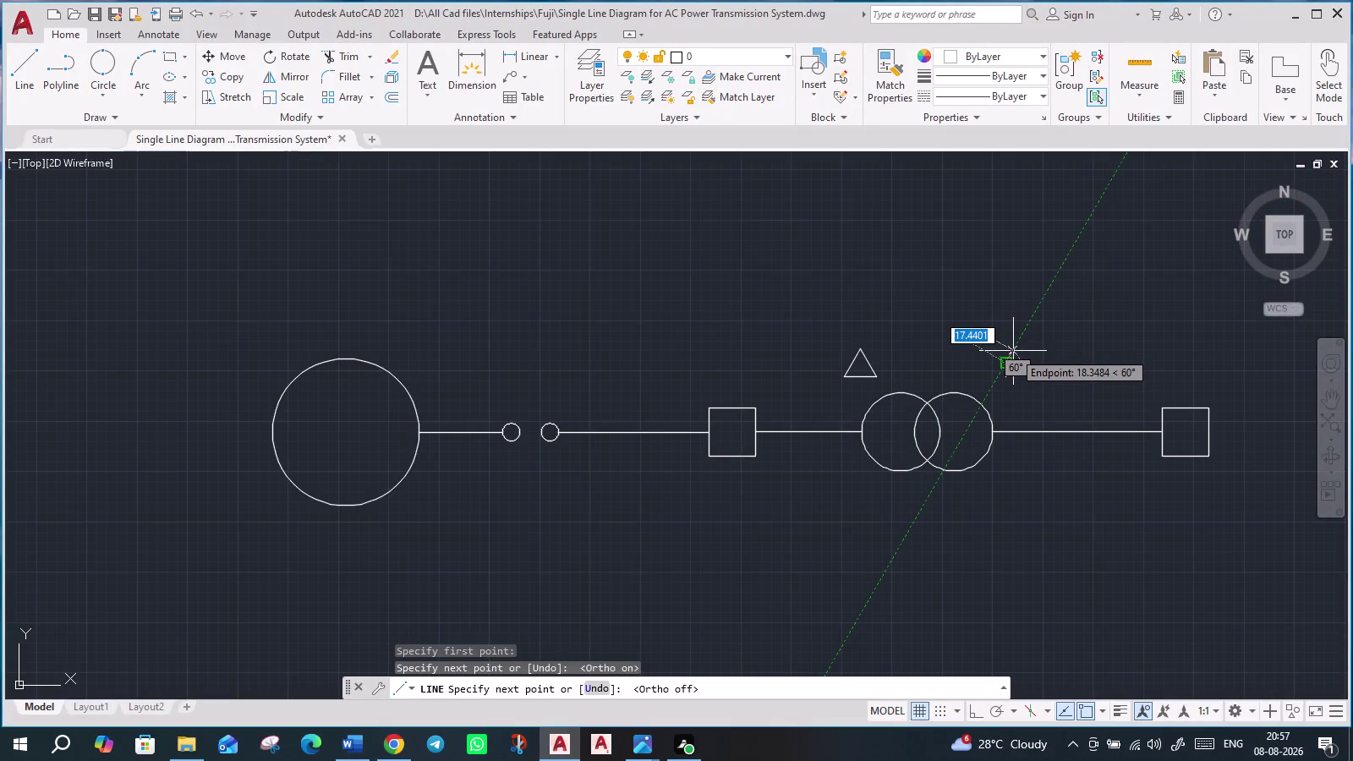
click(1014, 351)
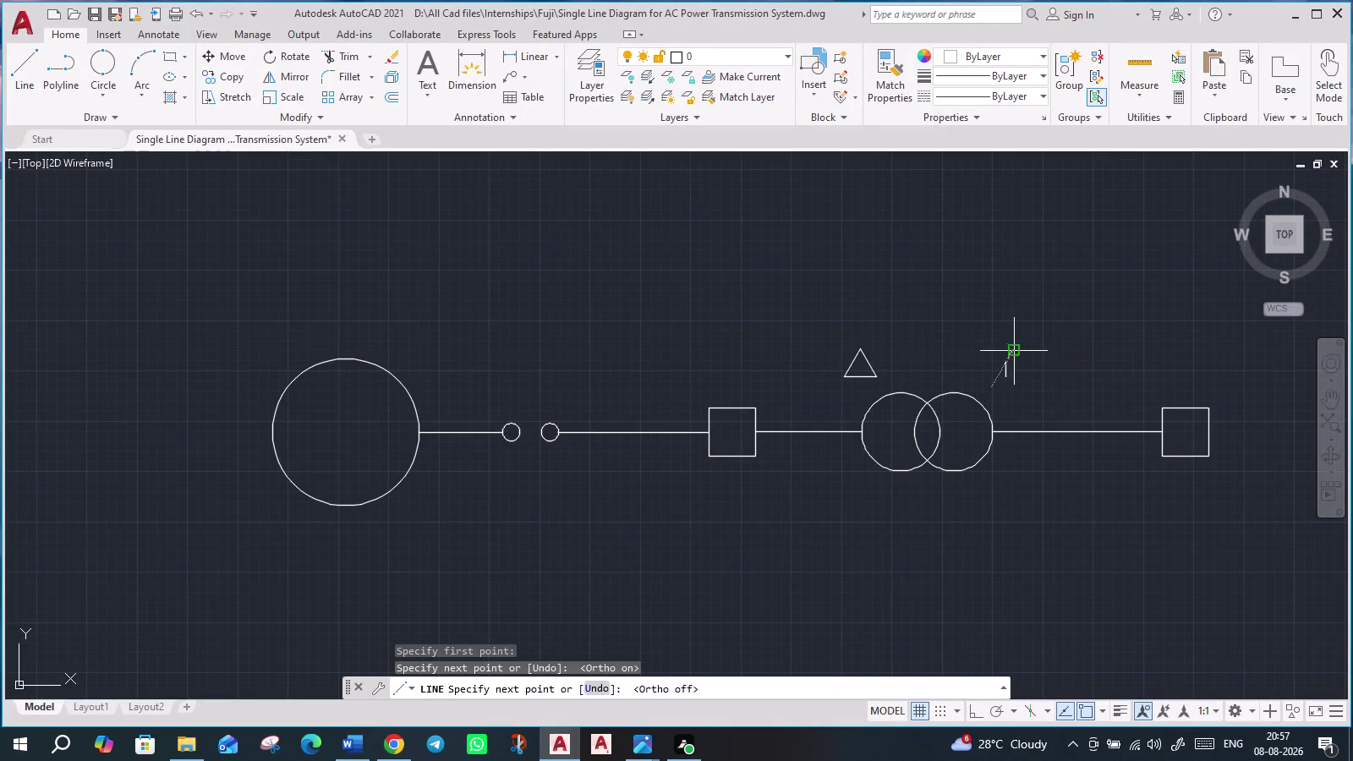
key(Escape)
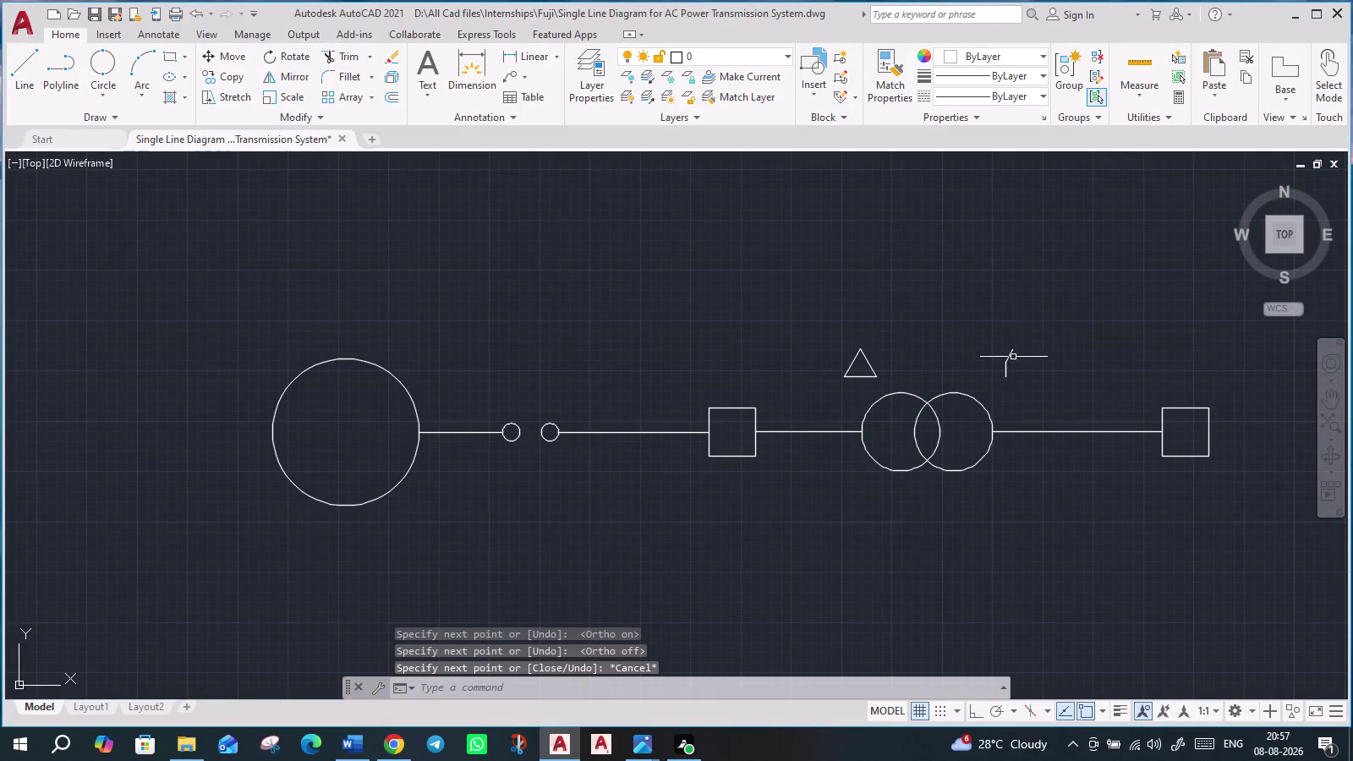
Add the star's second angled arm and a horizontal line across the arm tips.
key(l)
key(Return)
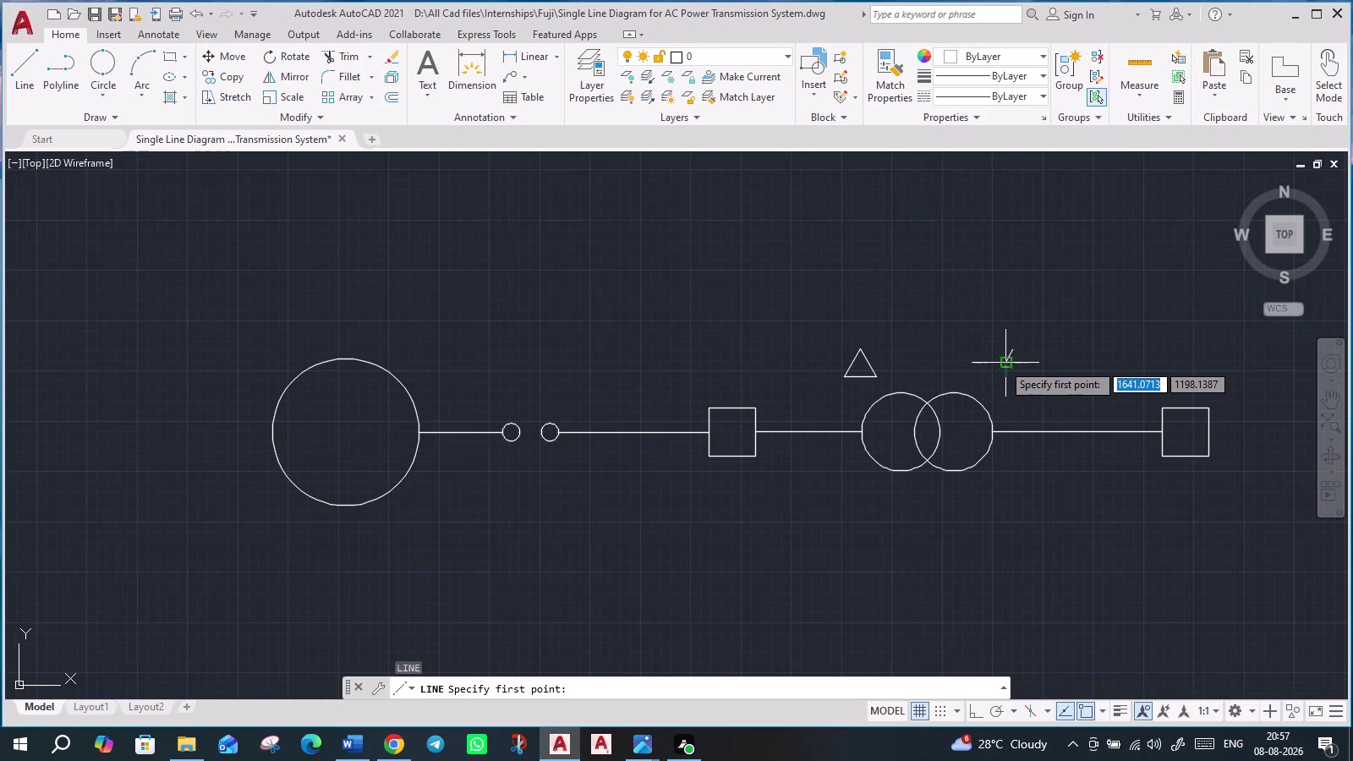
scroll(up, 3)
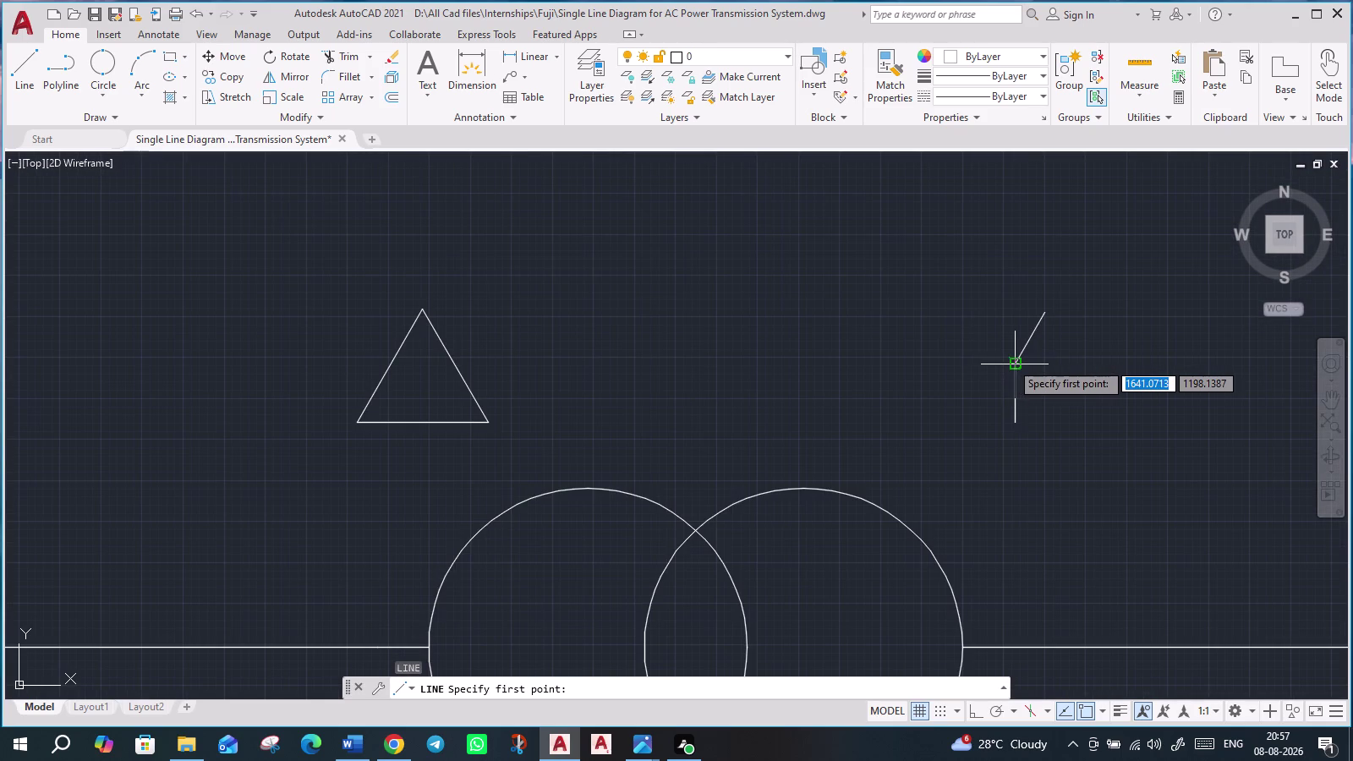
click(1011, 362)
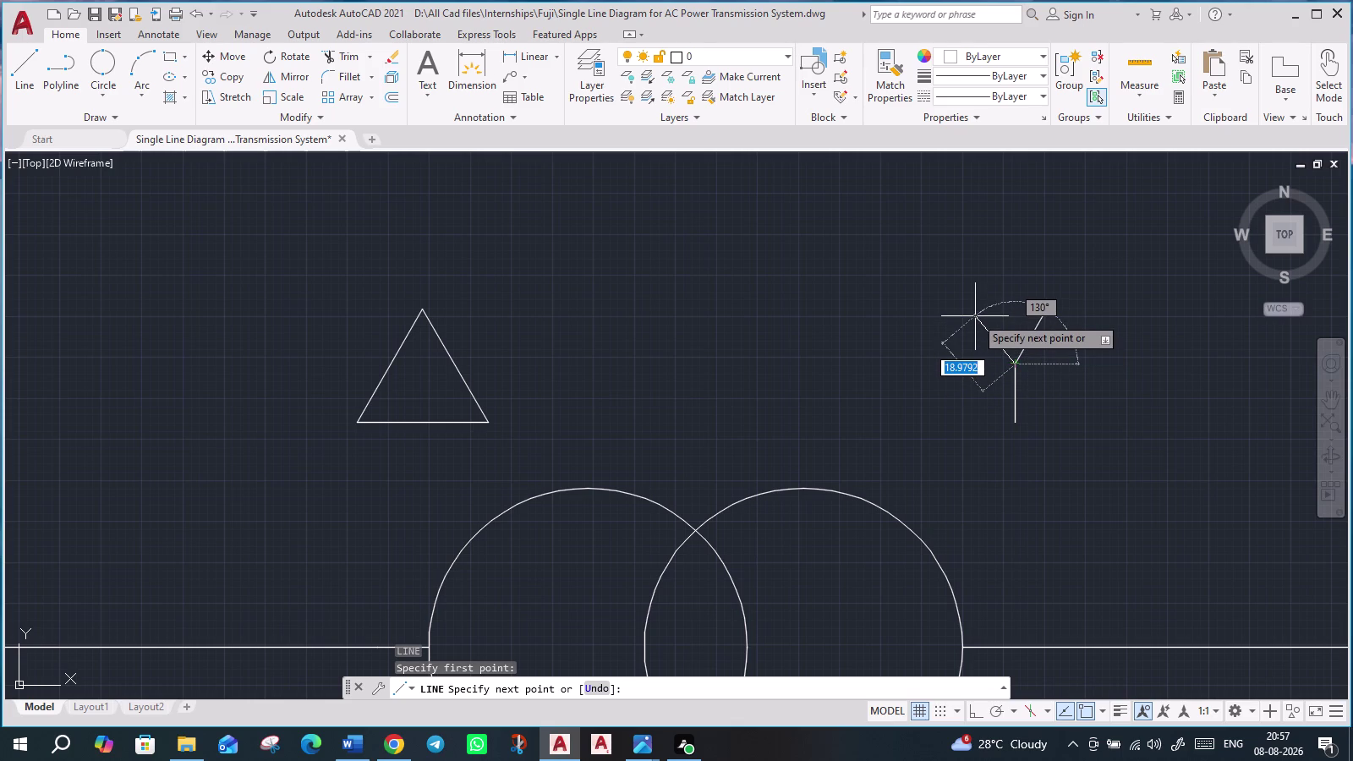
click(976, 316)
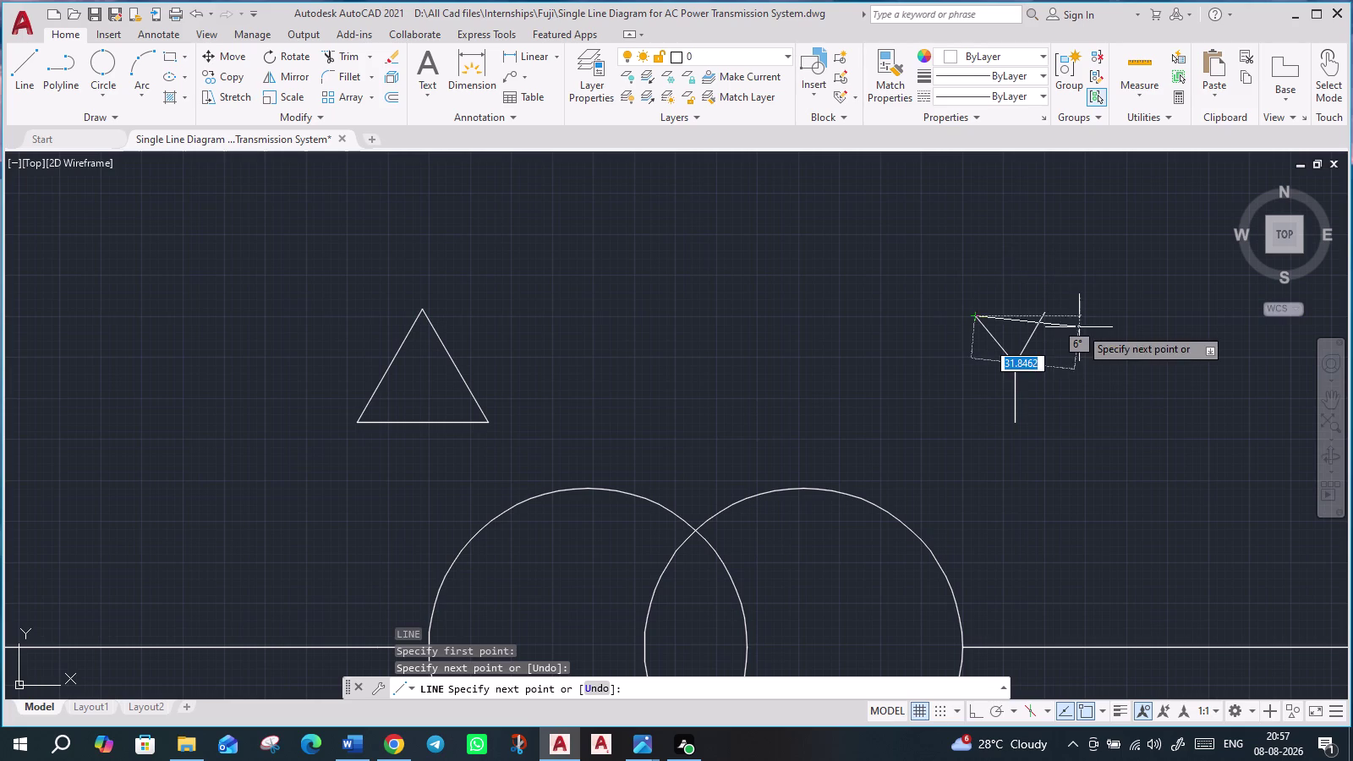
click(1086, 313)
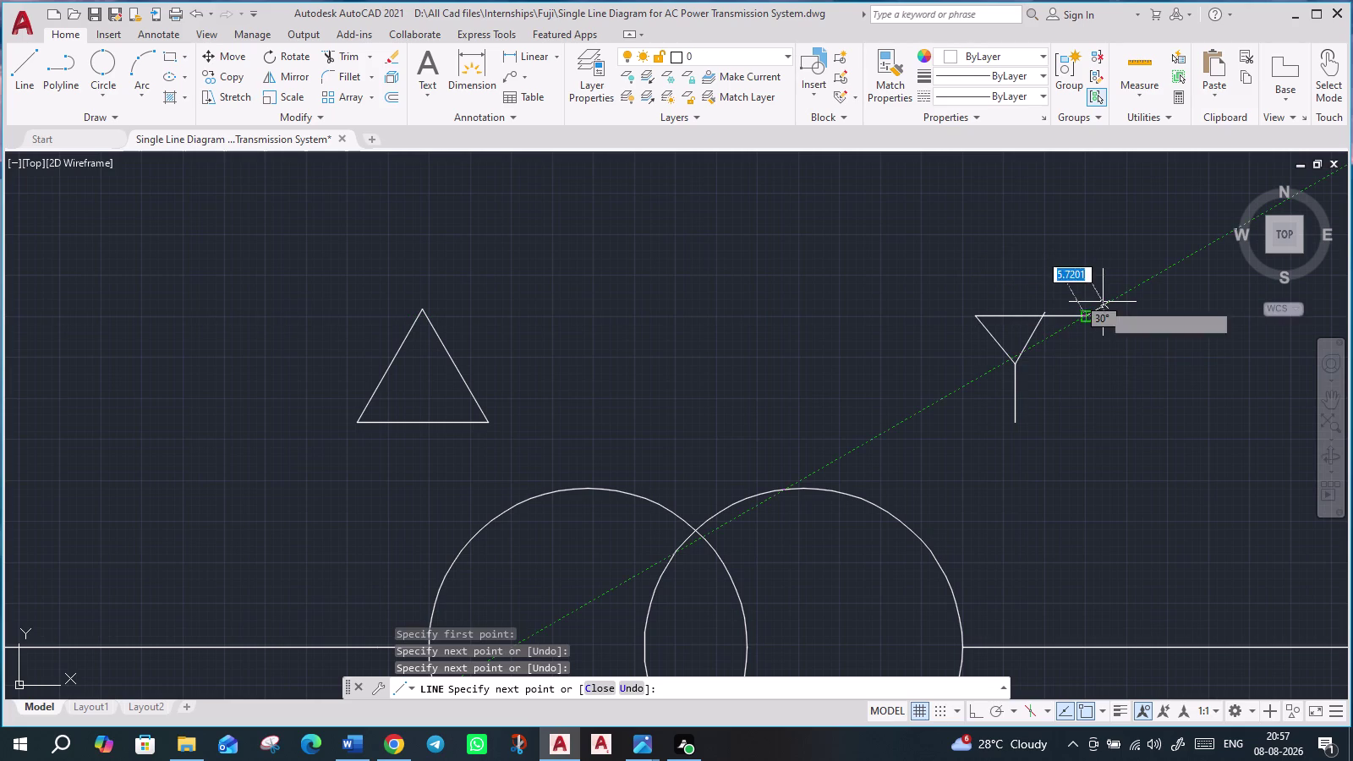
key(Escape)
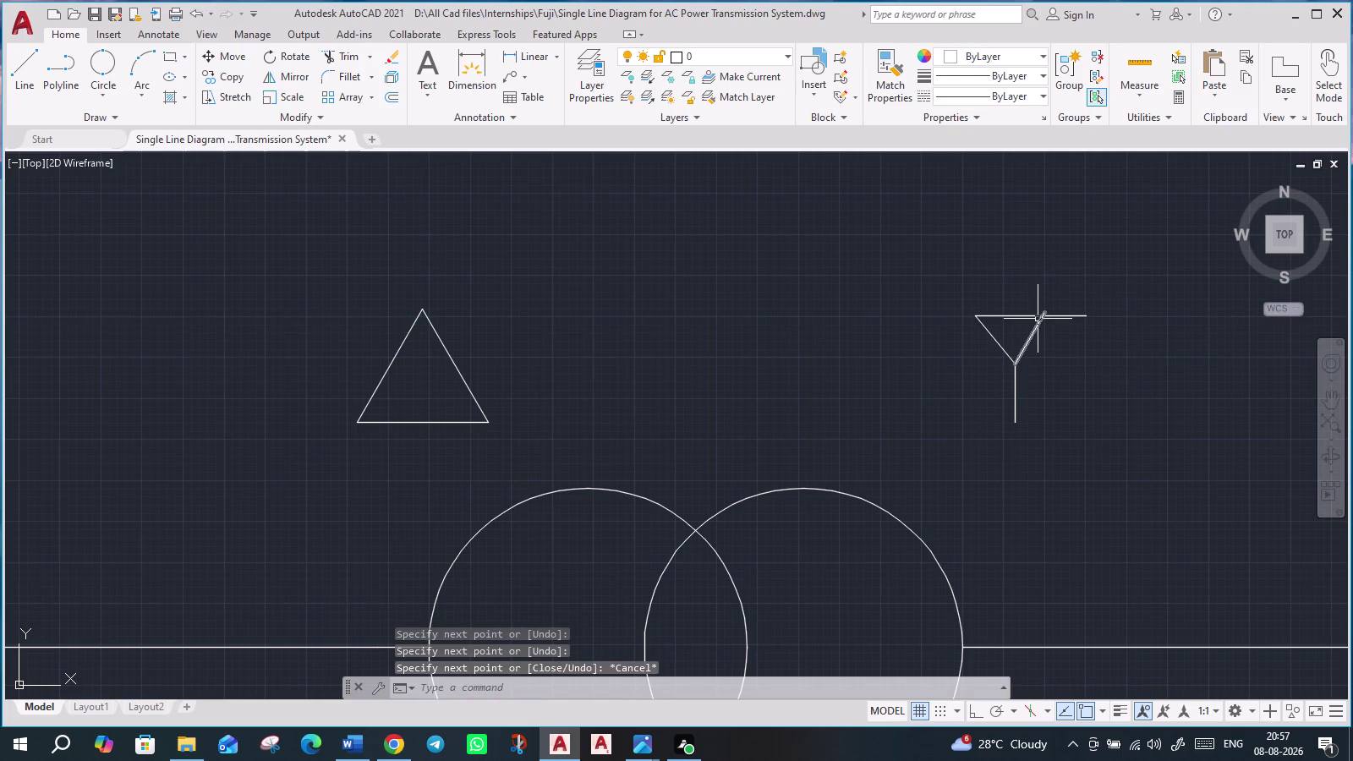
scroll(up, 3)
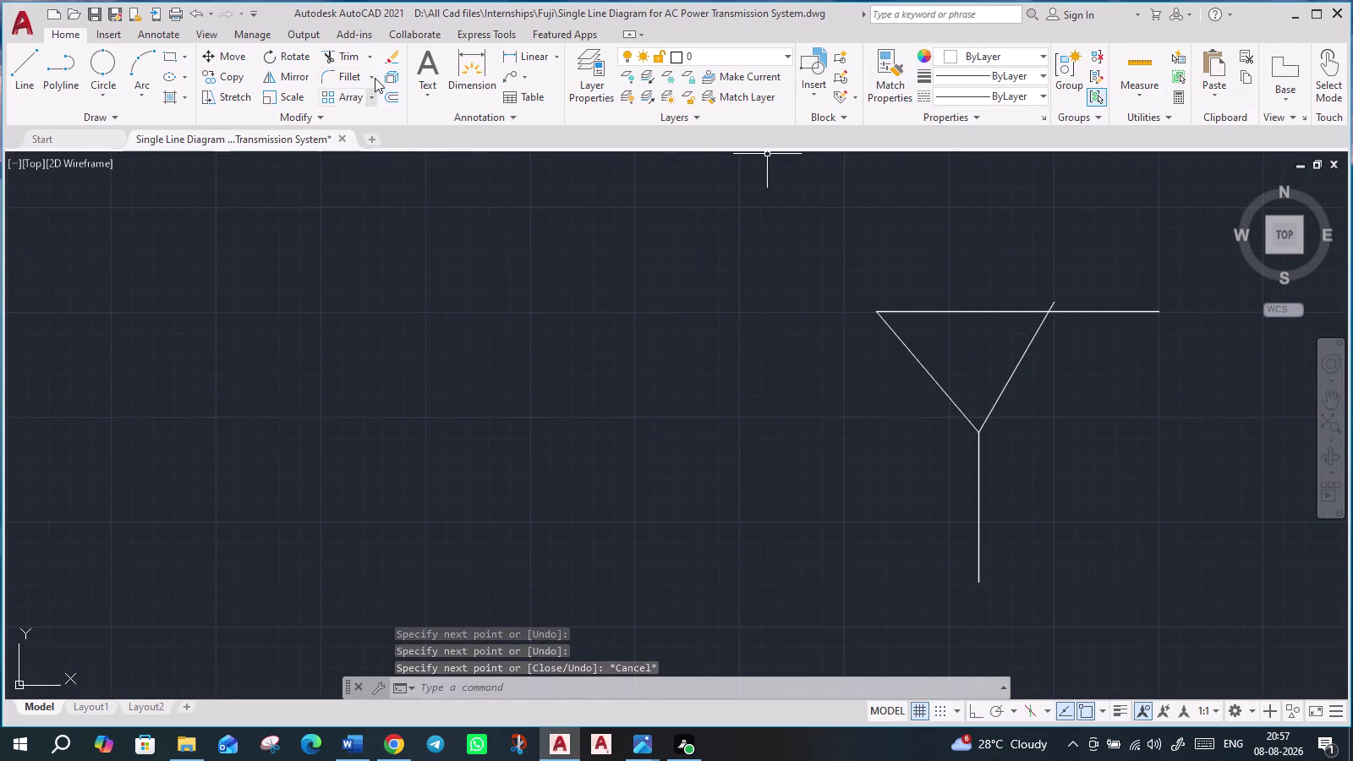
Trim the horizontal line's overhang beyond the star's arm tips.
drag(349, 52, 362, 57)
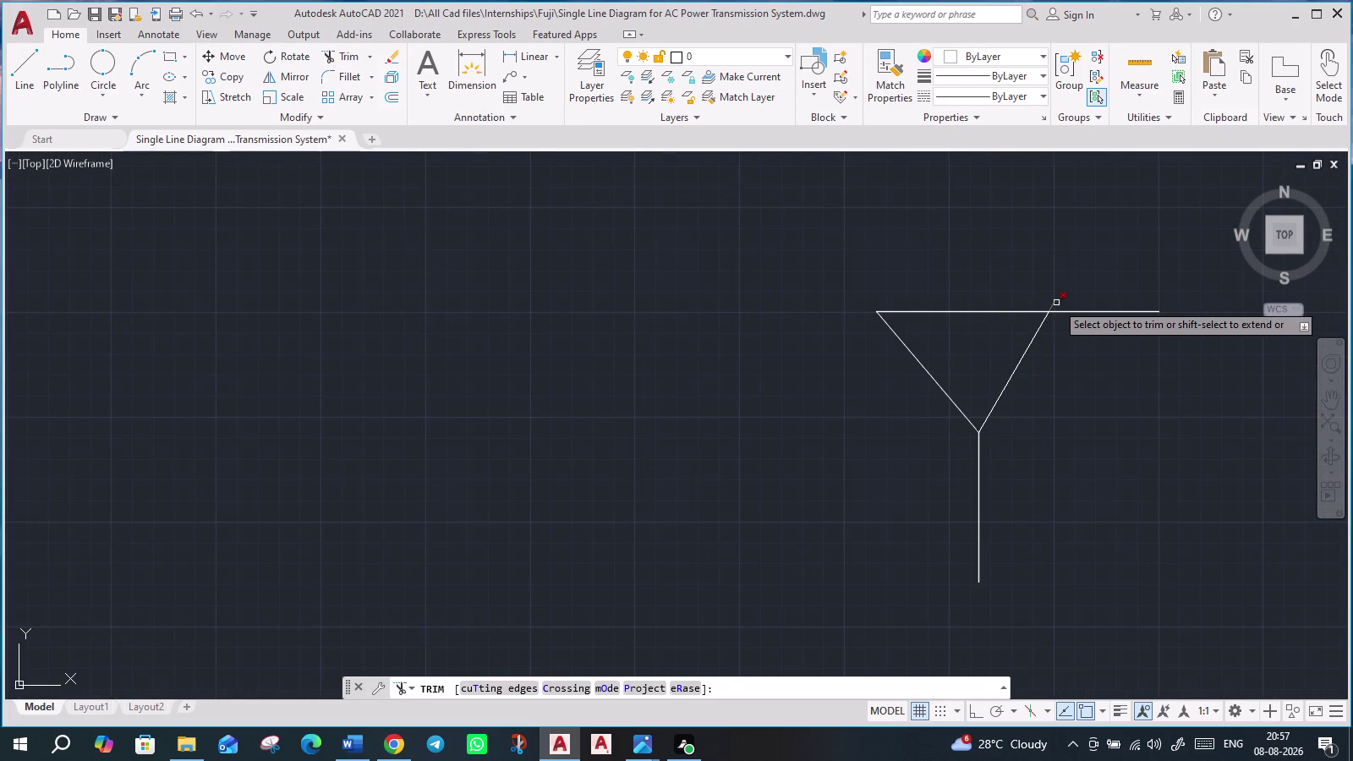
click(1057, 303)
click(1023, 314)
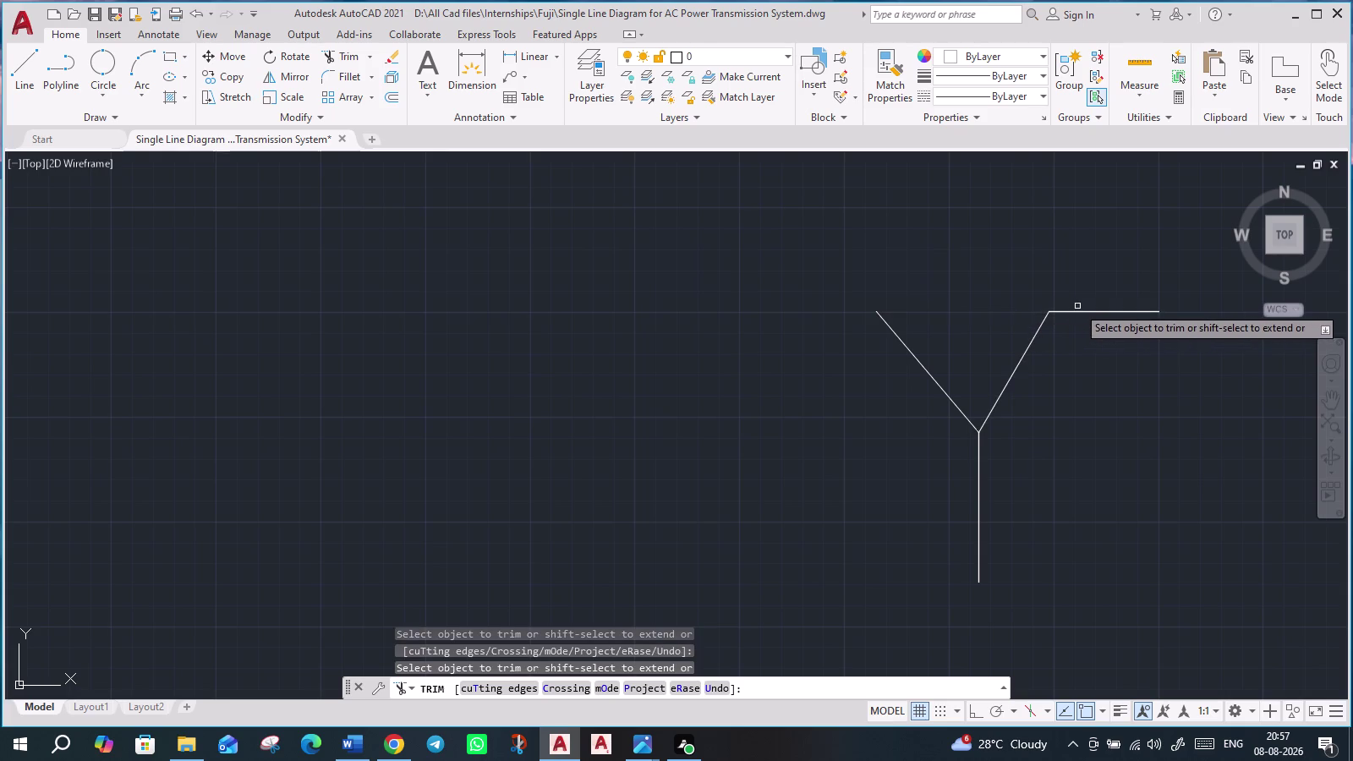
click(1078, 315)
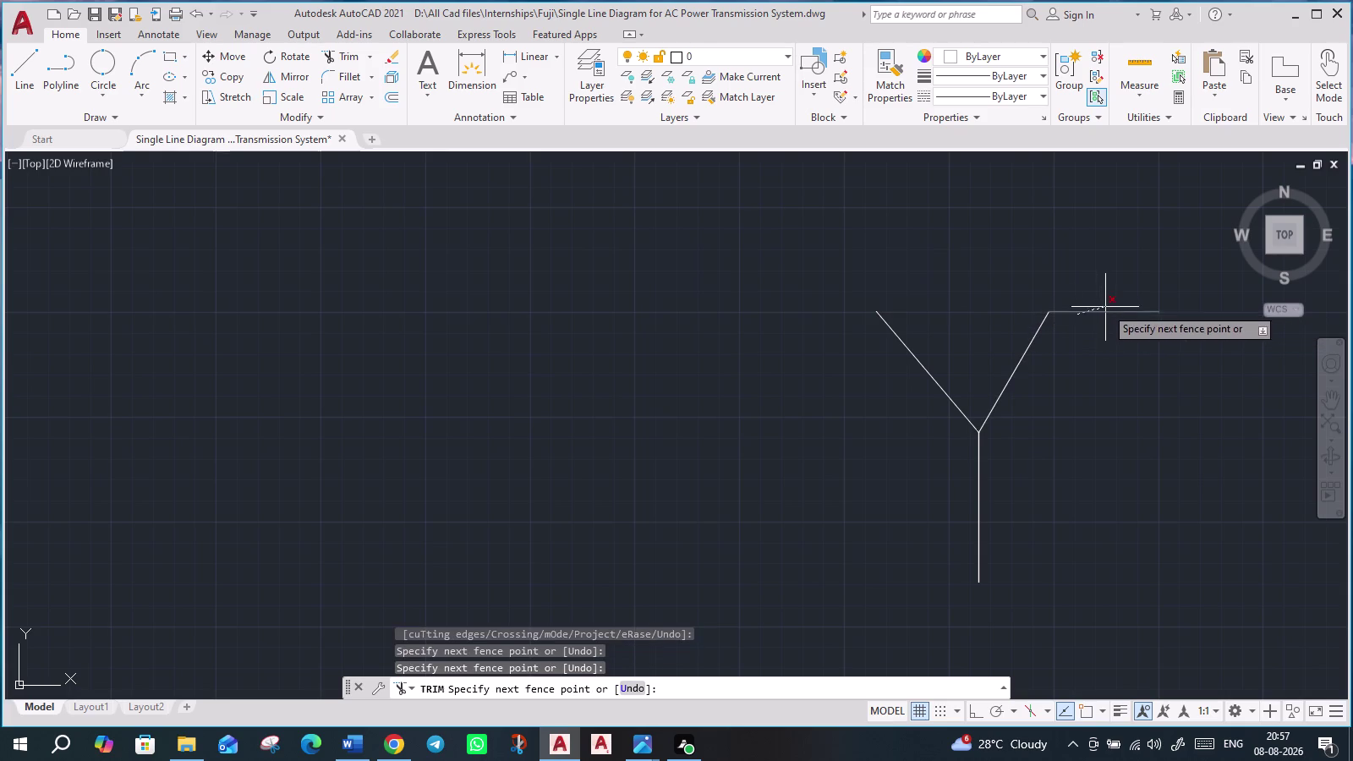
click(1106, 307)
scroll(down, 3)
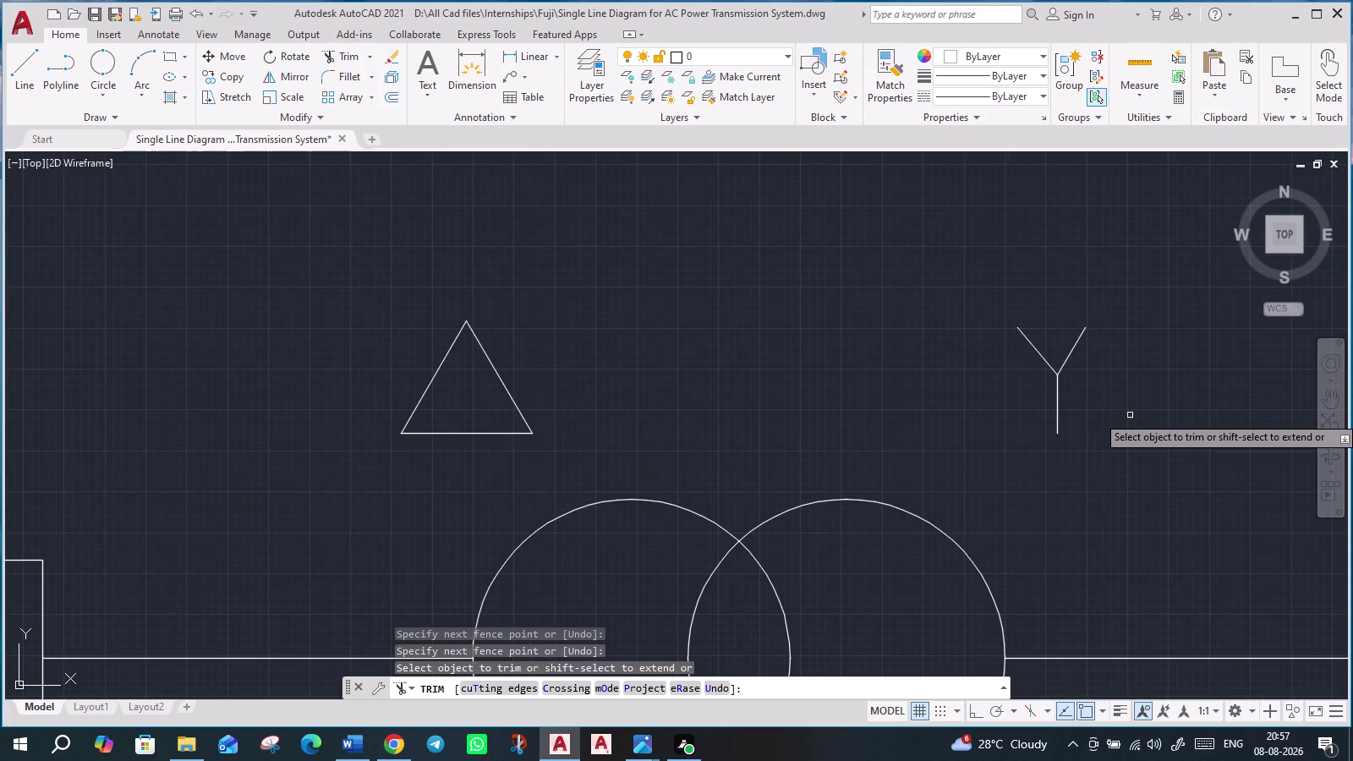
scroll(down, 3)
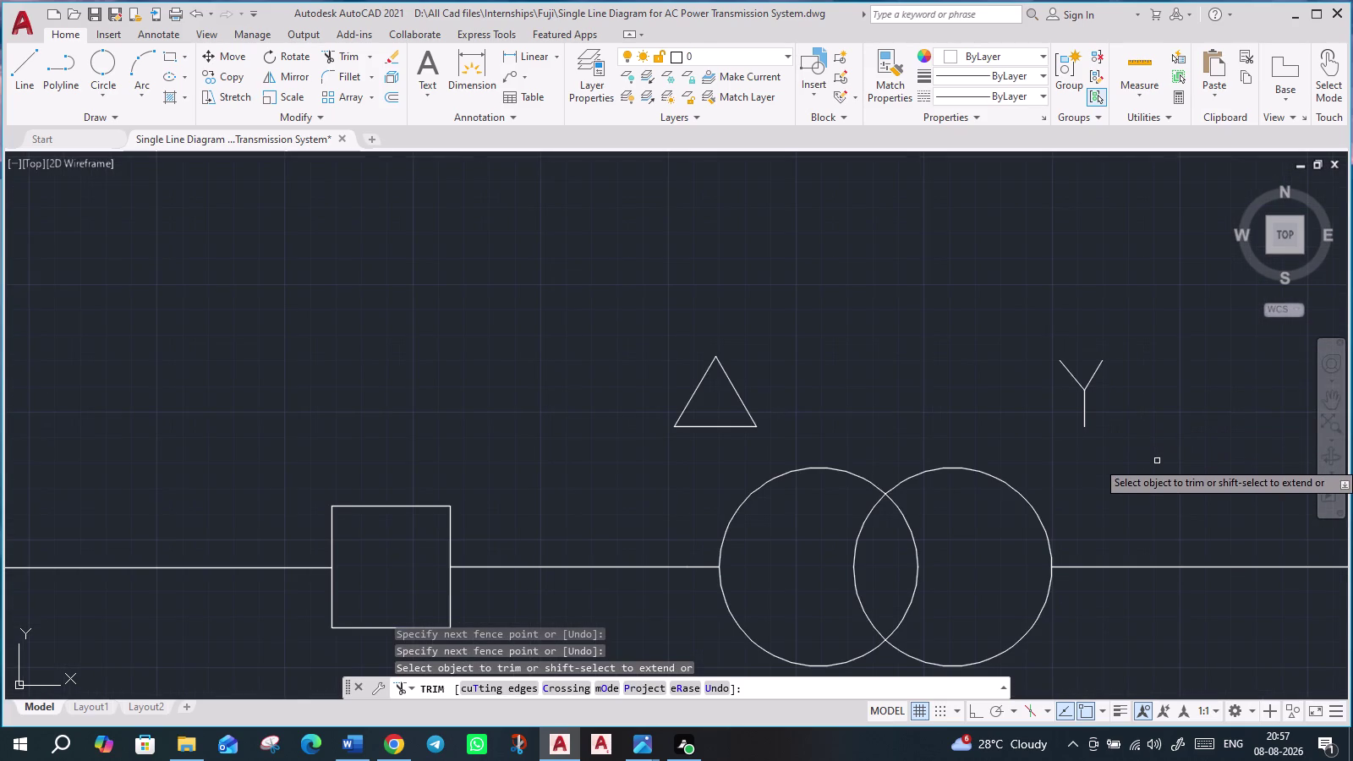
middle_drag(1152, 456, 1127, 423)
Start a line near the triangle, cancel it, and pan the diagram slightly.
click(26, 59)
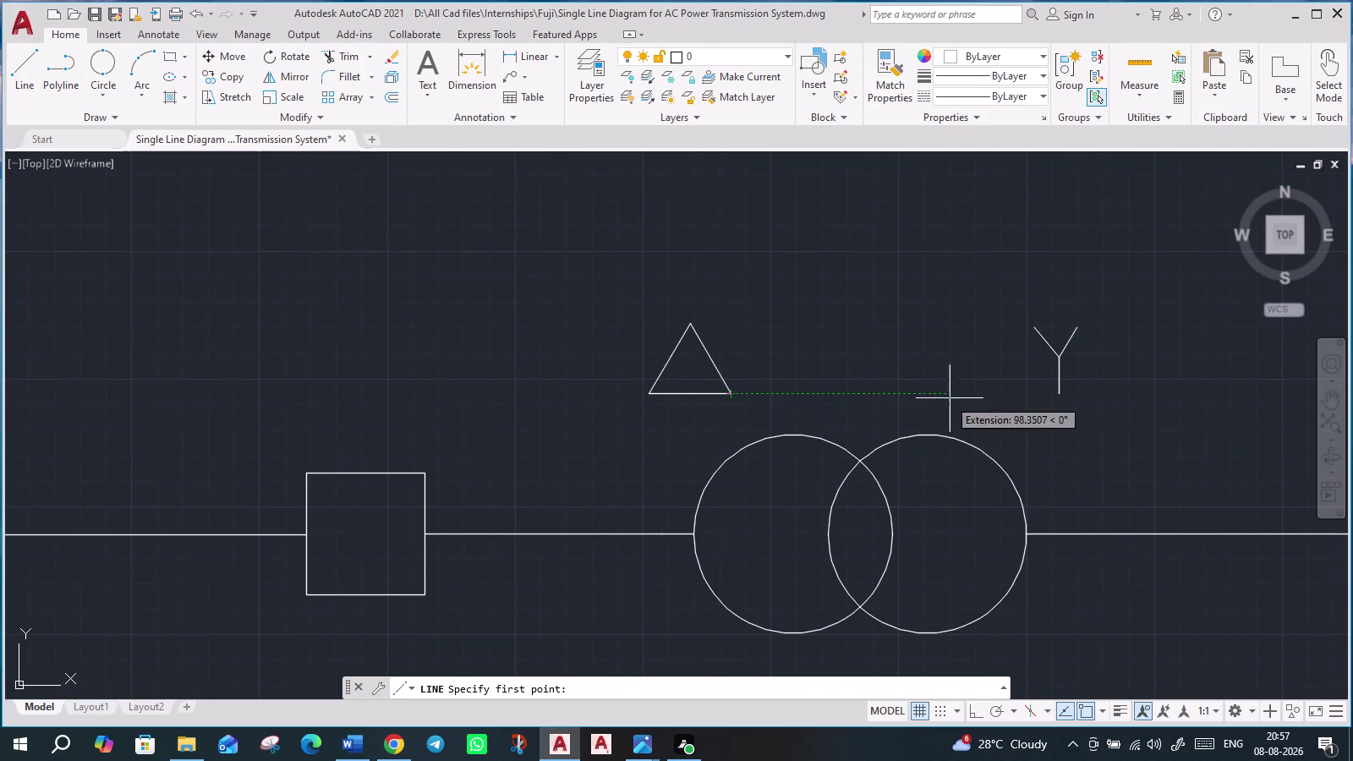
scroll(up, 3)
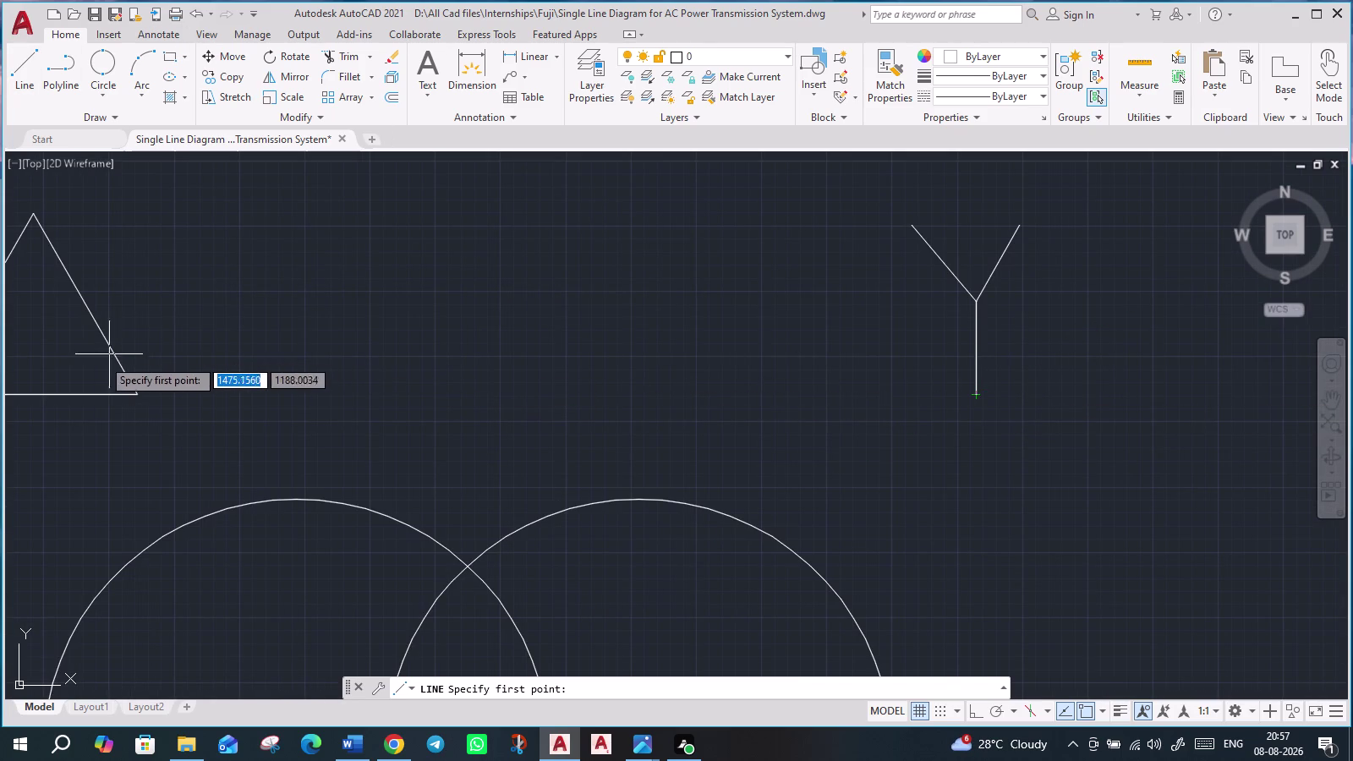
key(Escape)
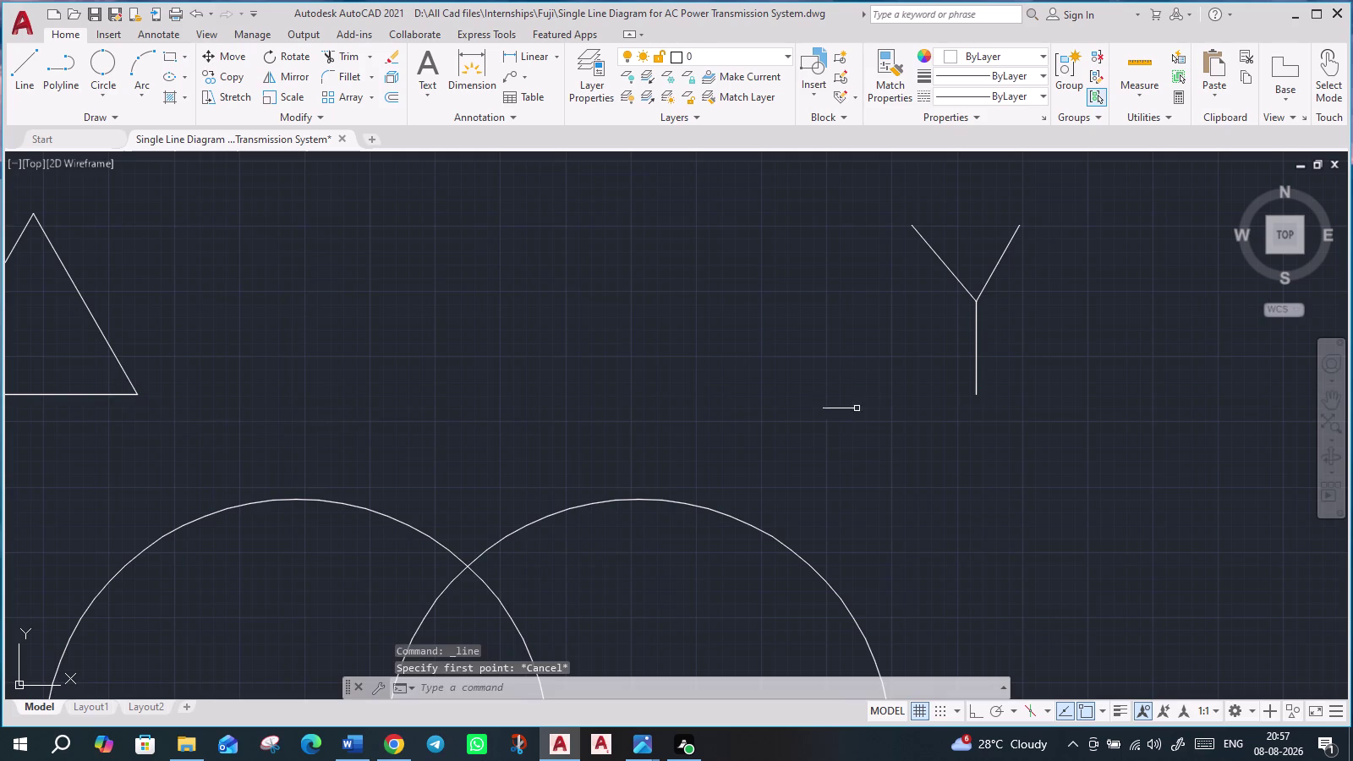
scroll(down, 3)
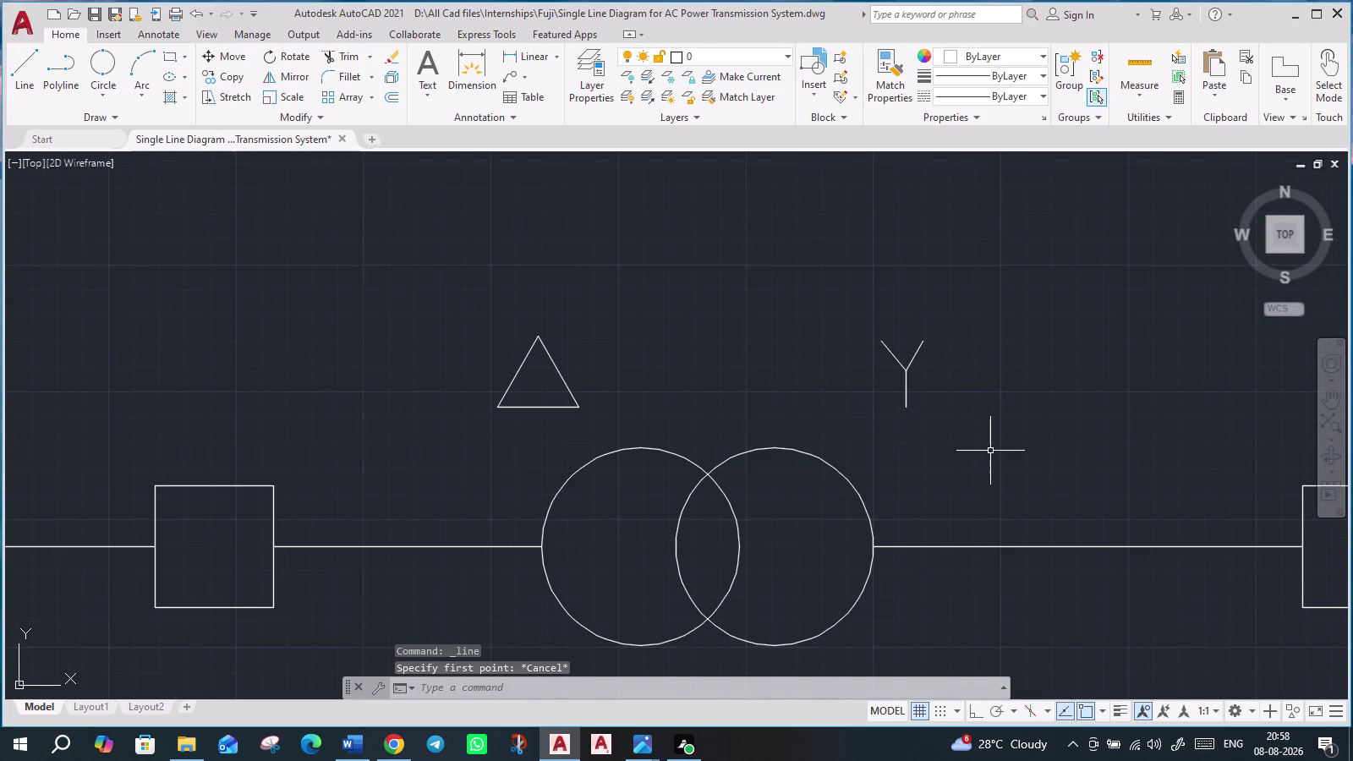
scroll(down, 3)
middle_drag(1035, 607, 1015, 504)
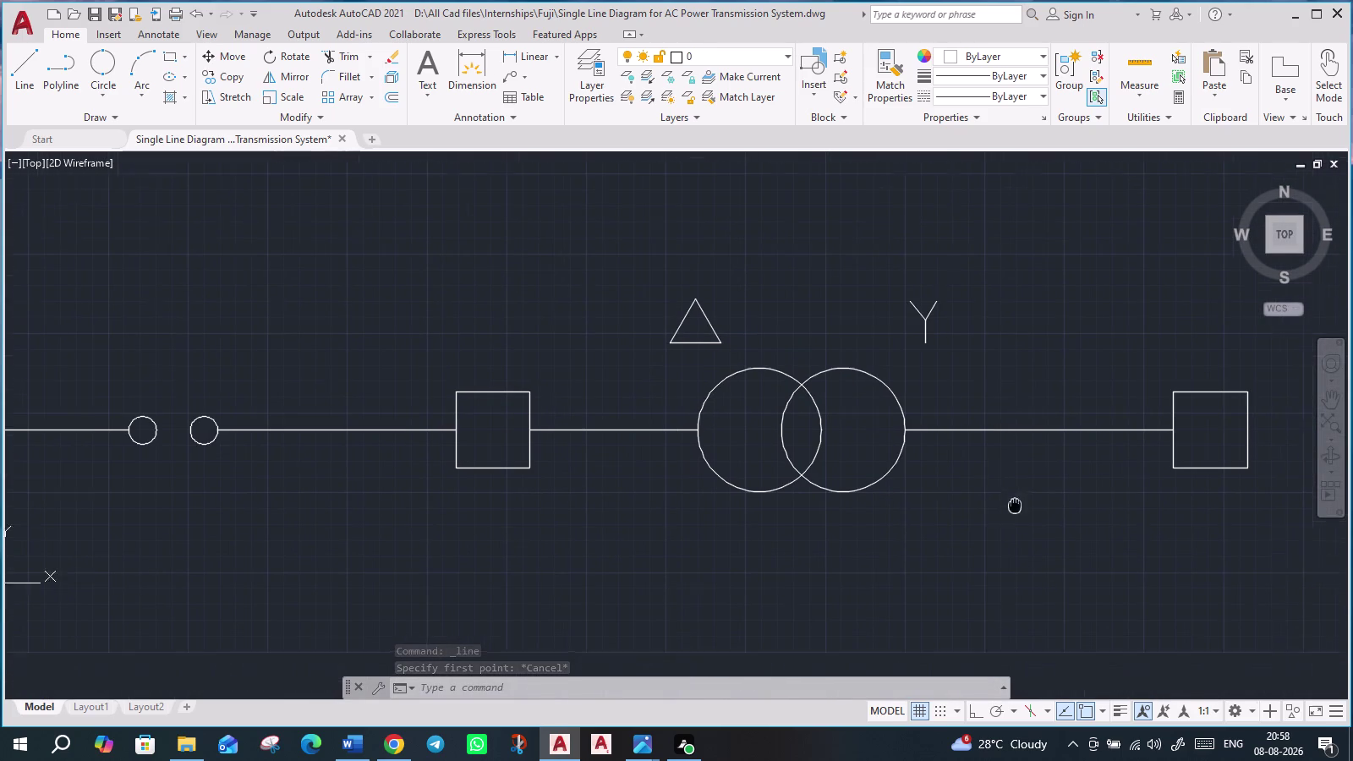
middle_drag(1015, 504, 1013, 504)
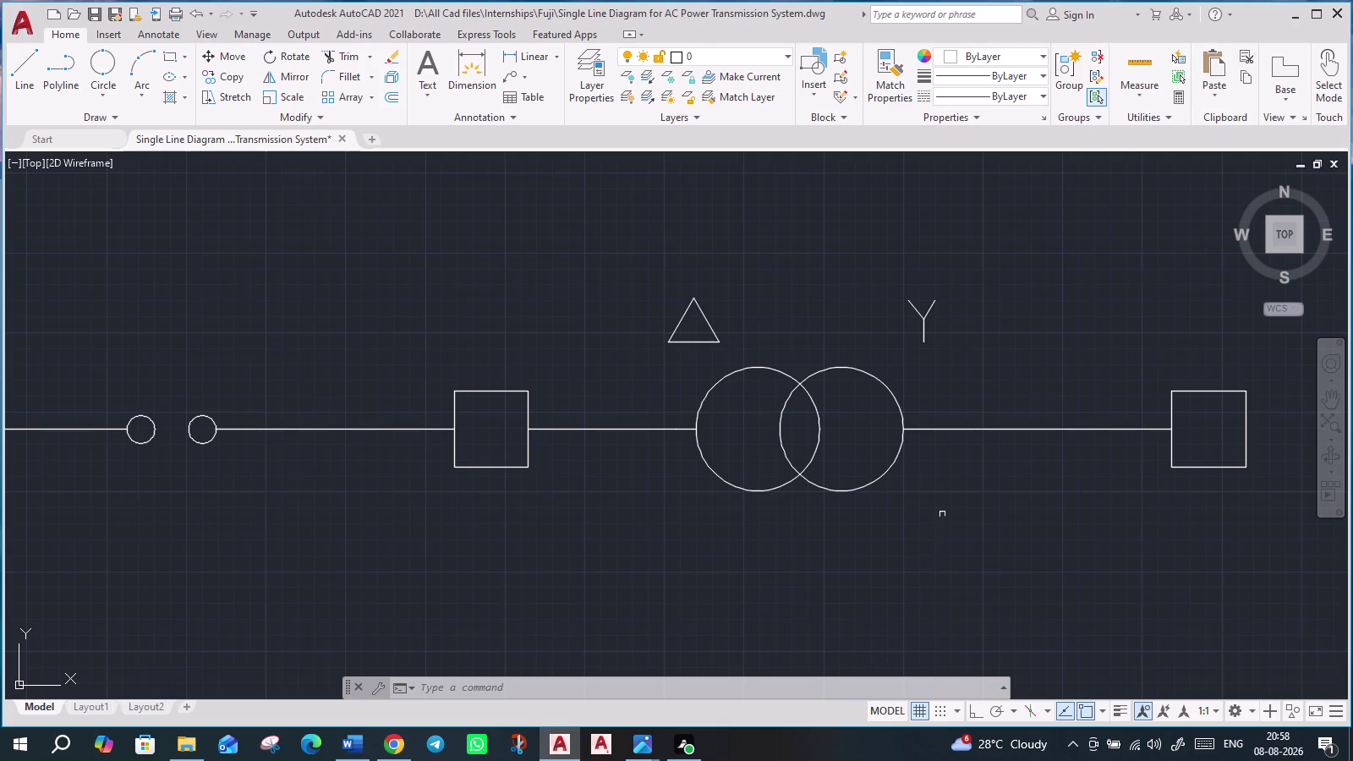
Copy the Y star symbol with CO to a spot below the left transformer circle.
click(900, 295)
click(956, 342)
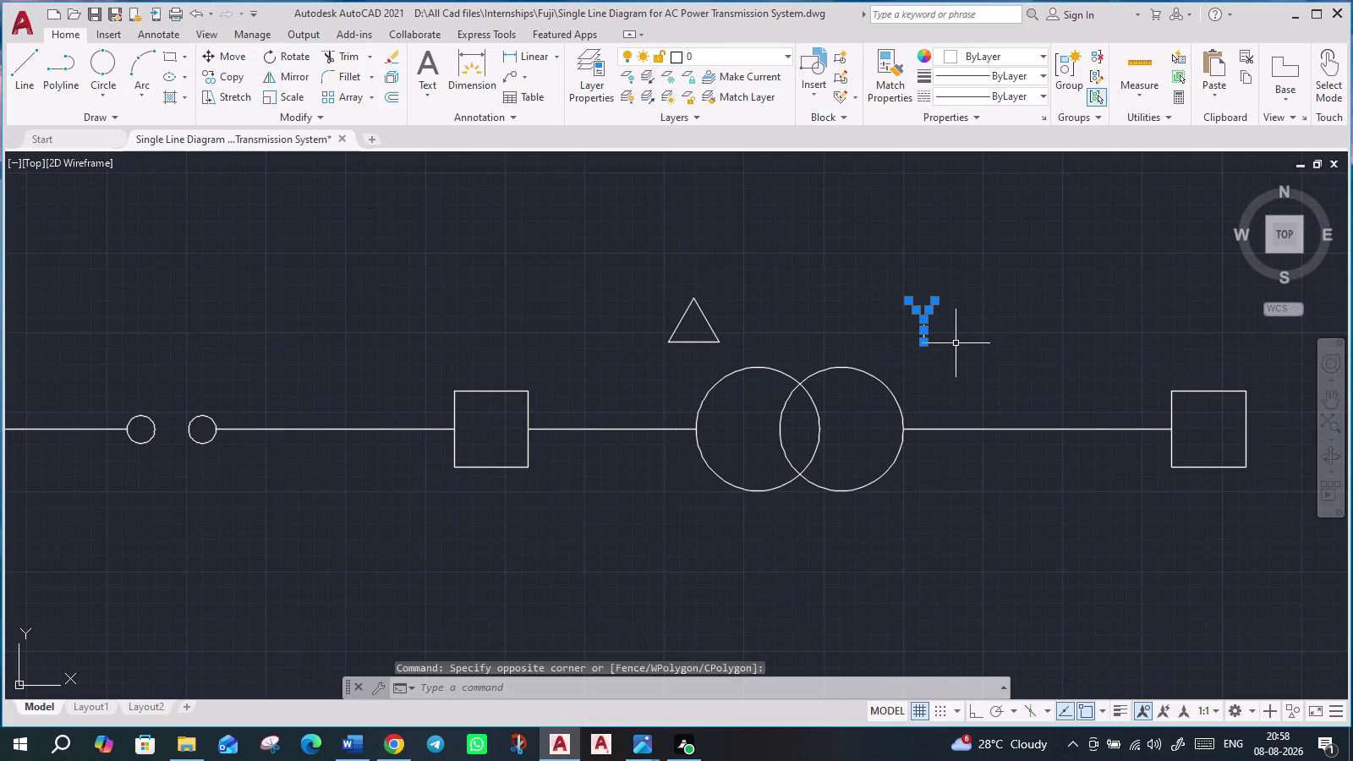
text(co)
key(Return)
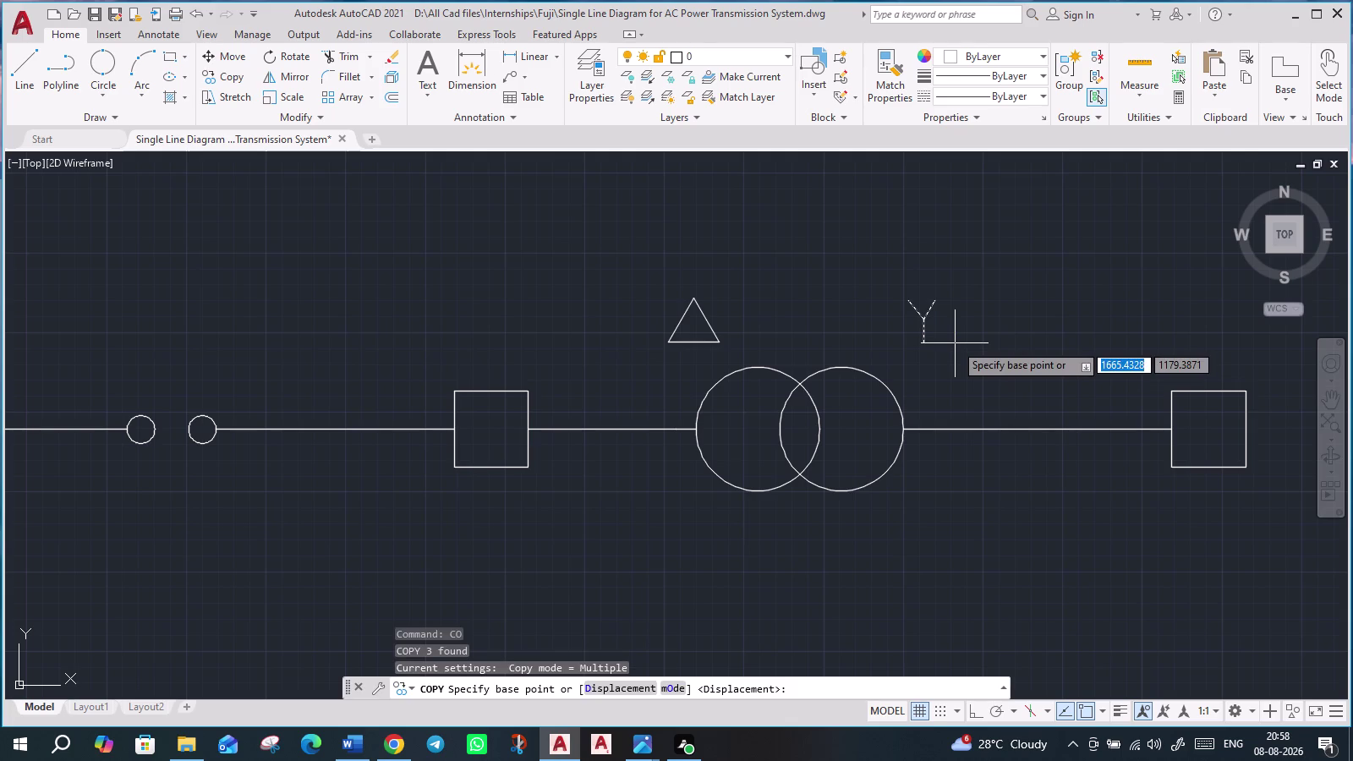
click(909, 304)
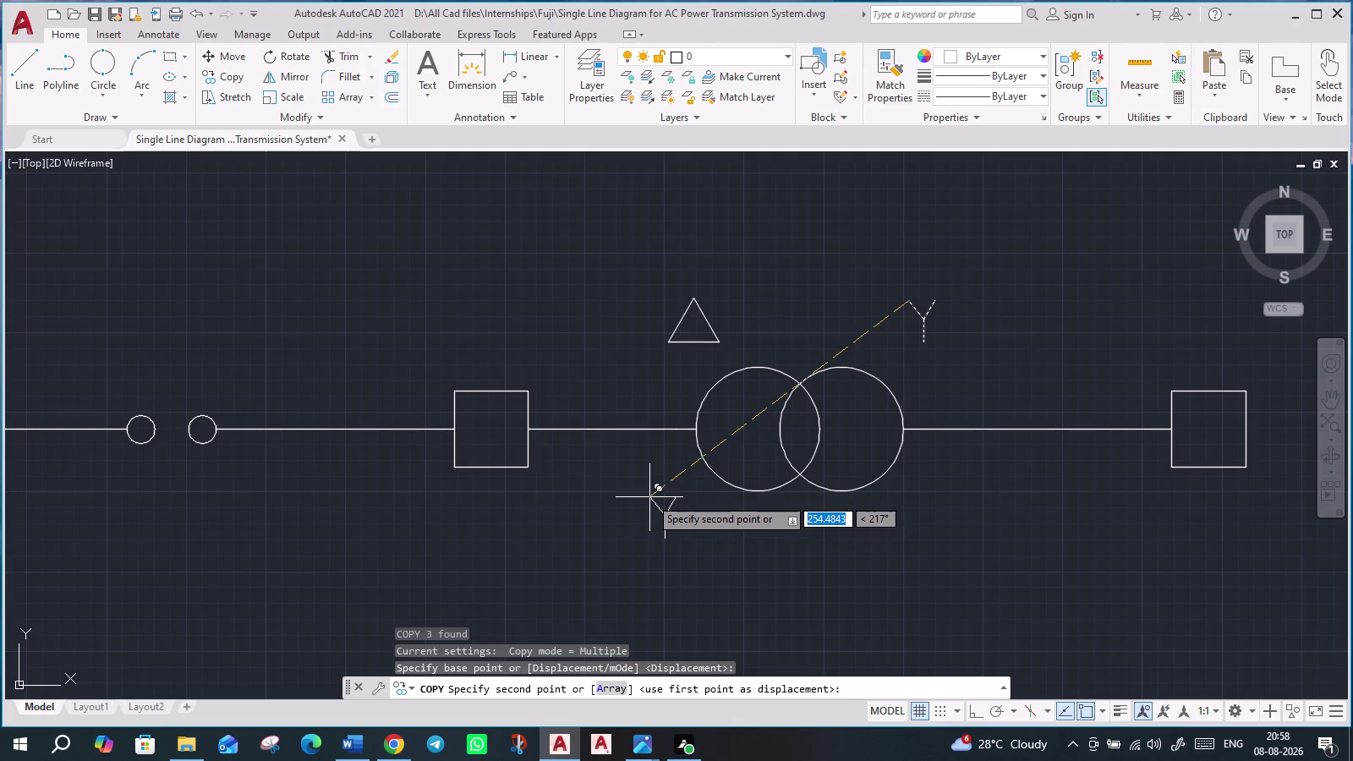
click(650, 495)
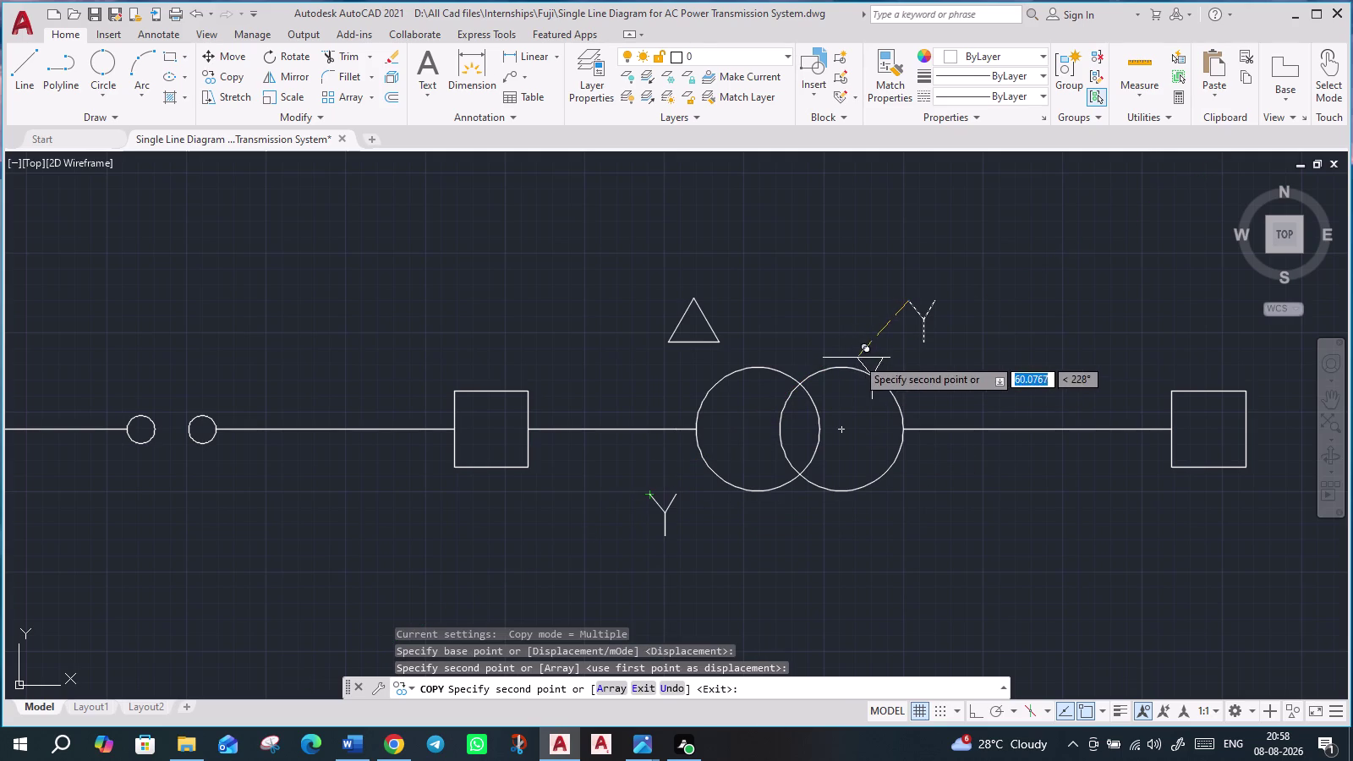
key(Escape)
click(645, 481)
click(693, 547)
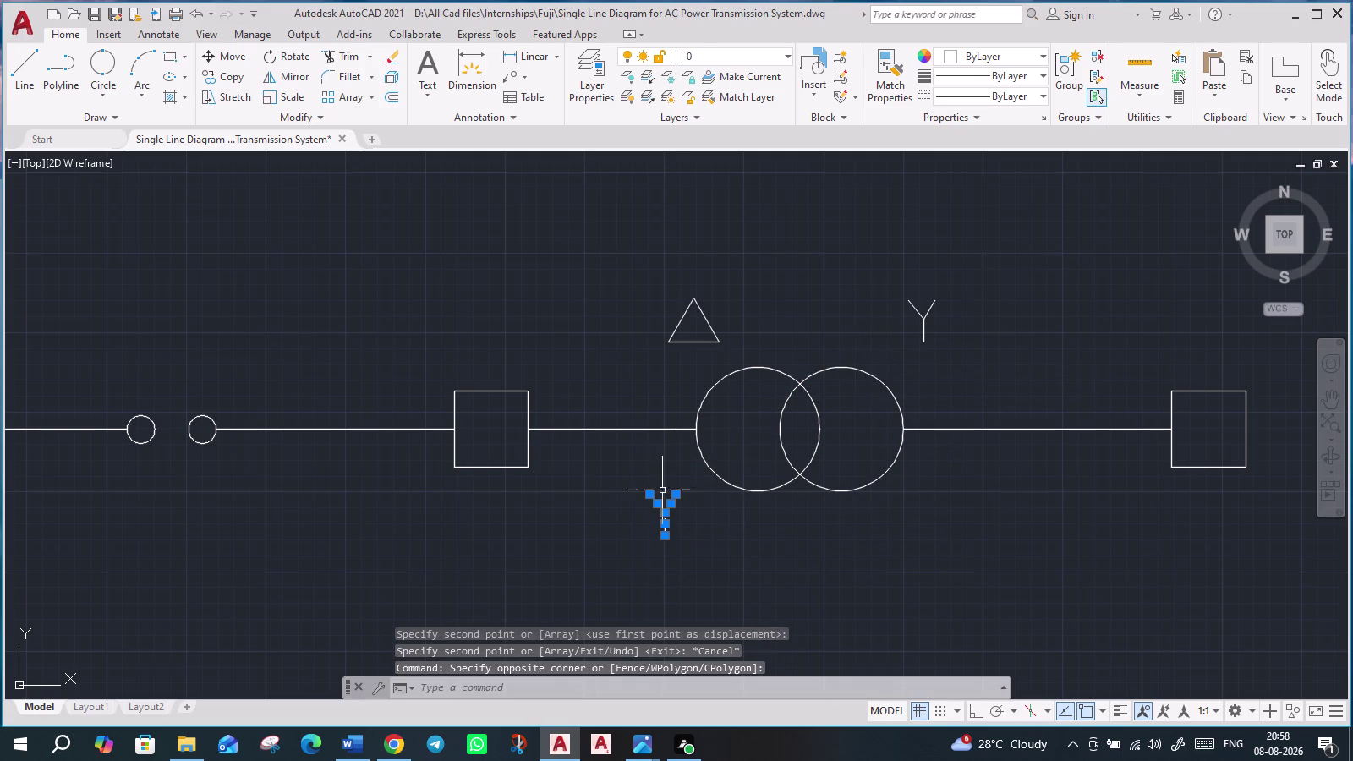
Rotate the copied star 180° to turn it upside down.
click(281, 64)
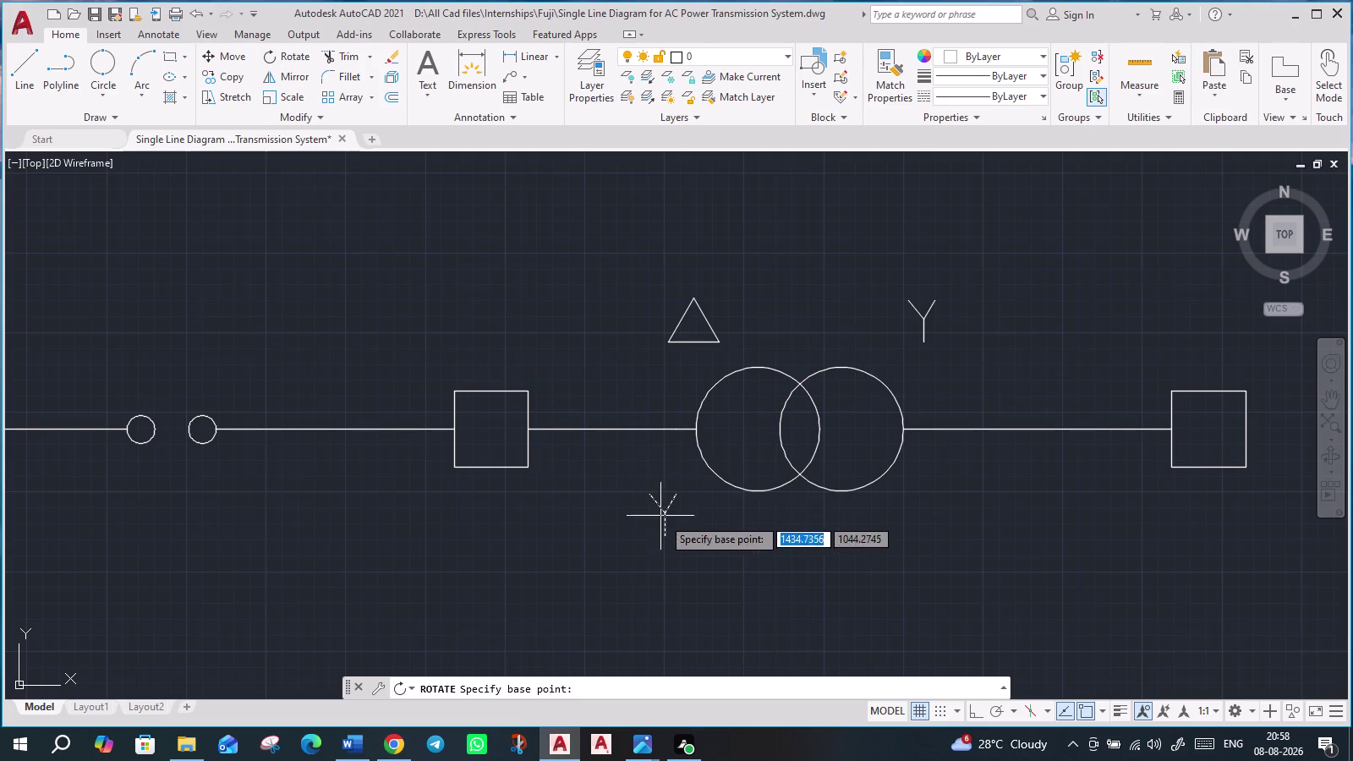
click(665, 541)
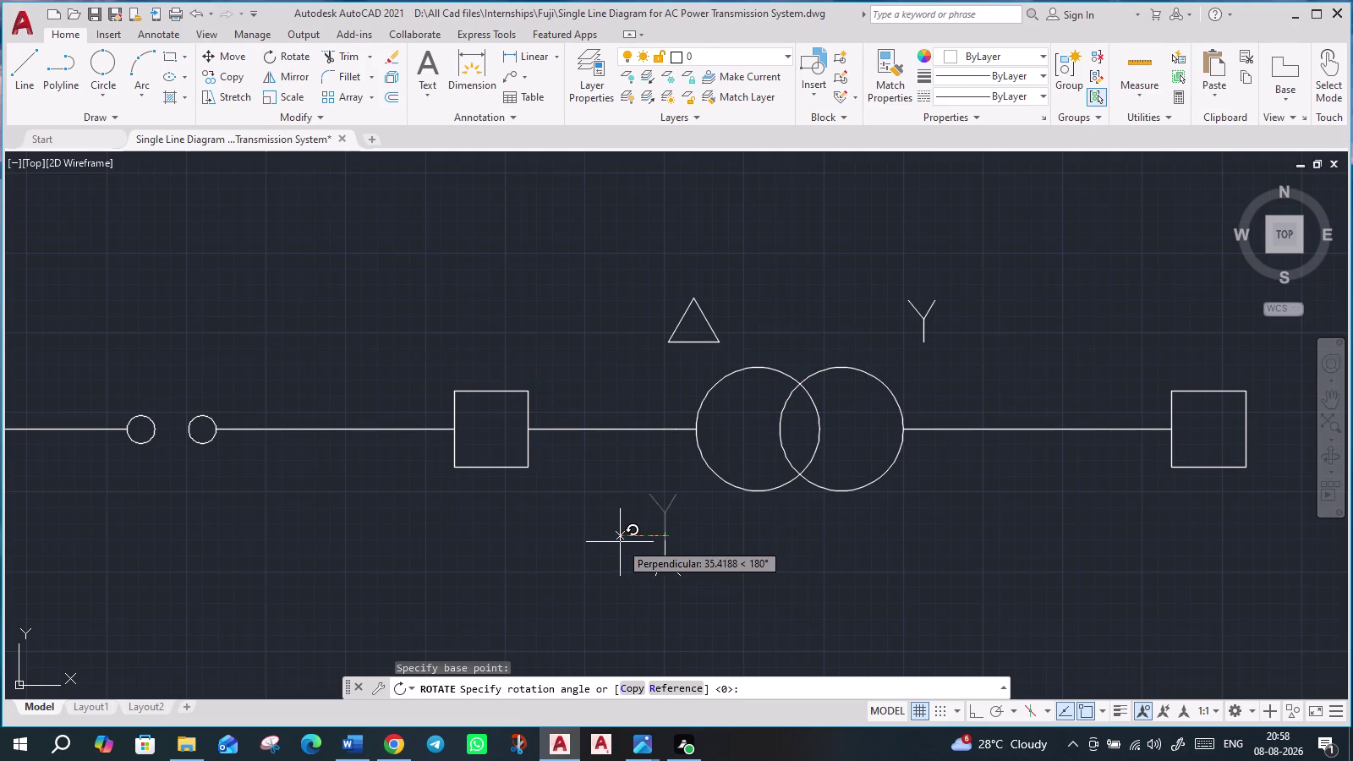
click(620, 542)
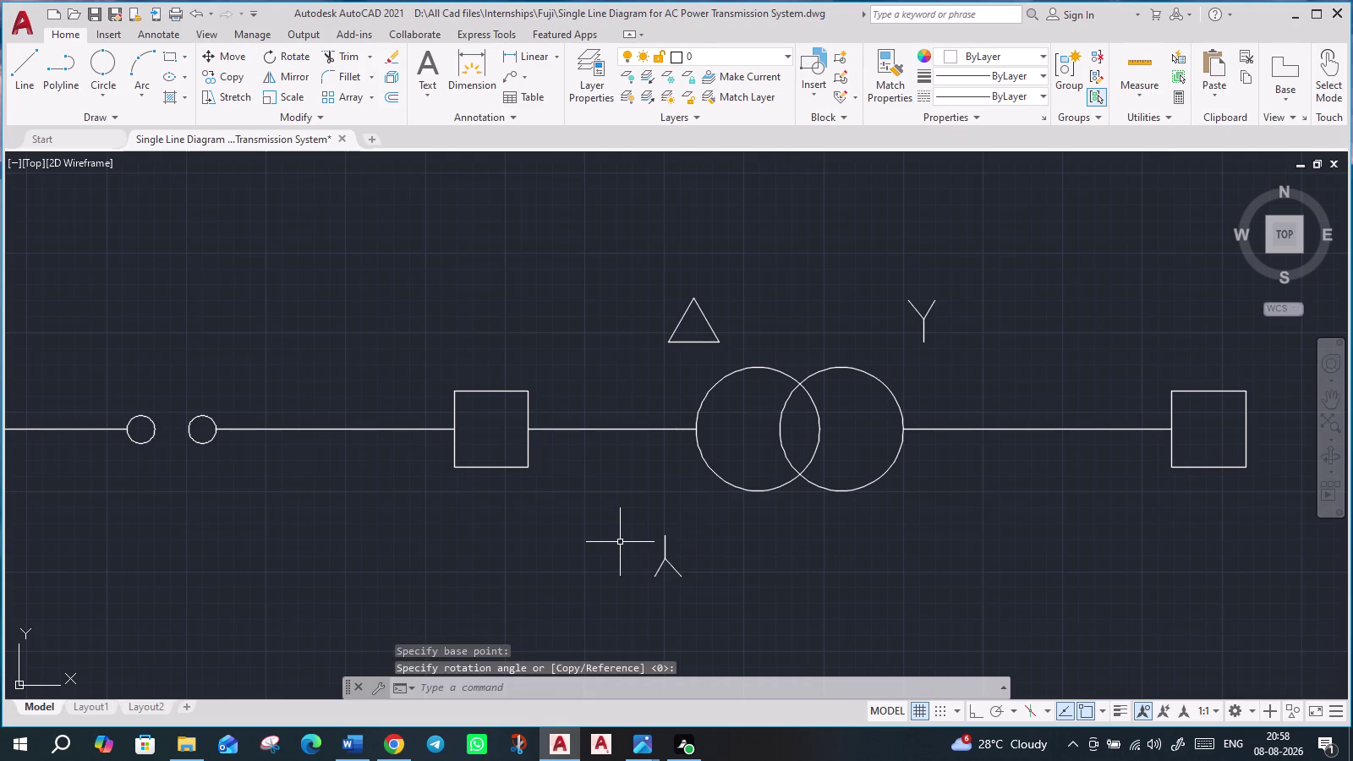
key(Escape)
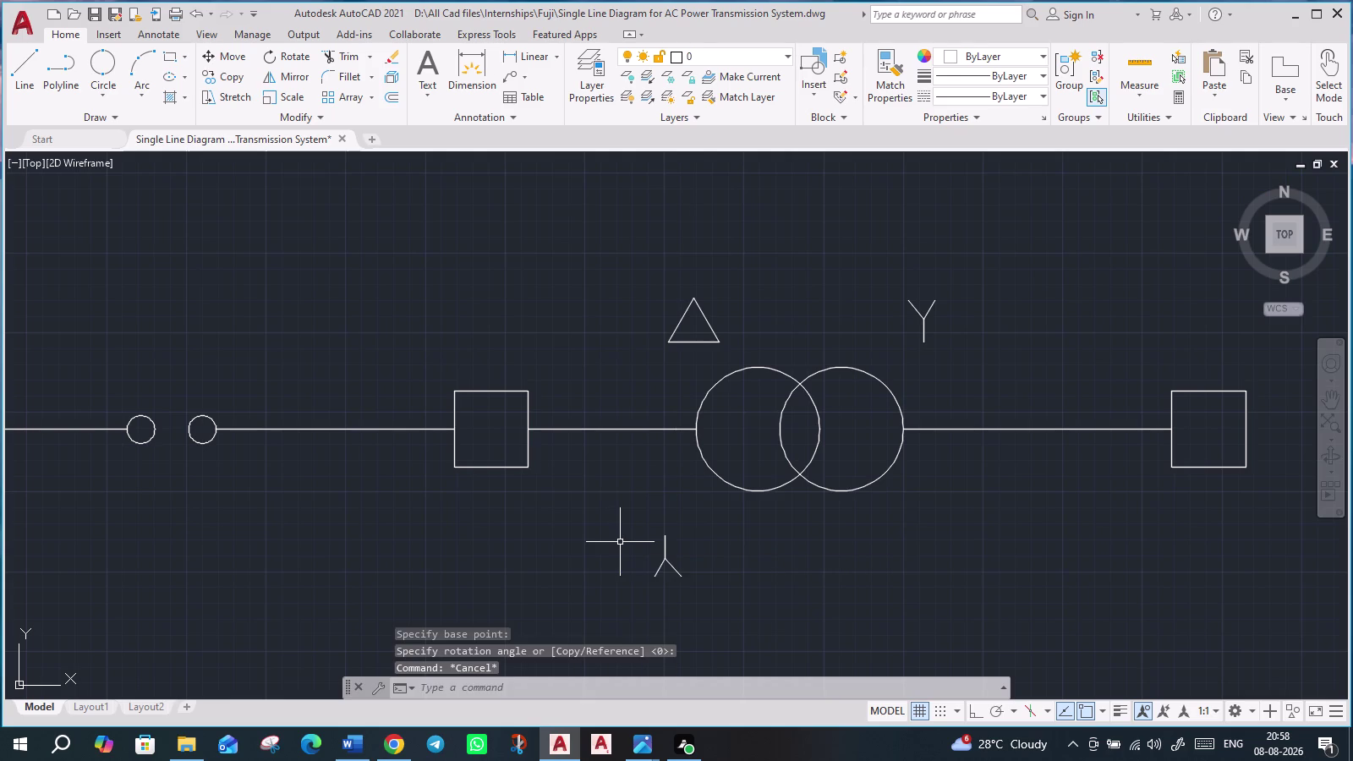
Move the inverted star to sit just below the left transformer circle.
click(727, 596)
click(618, 526)
key(m)
key(shift+Return)
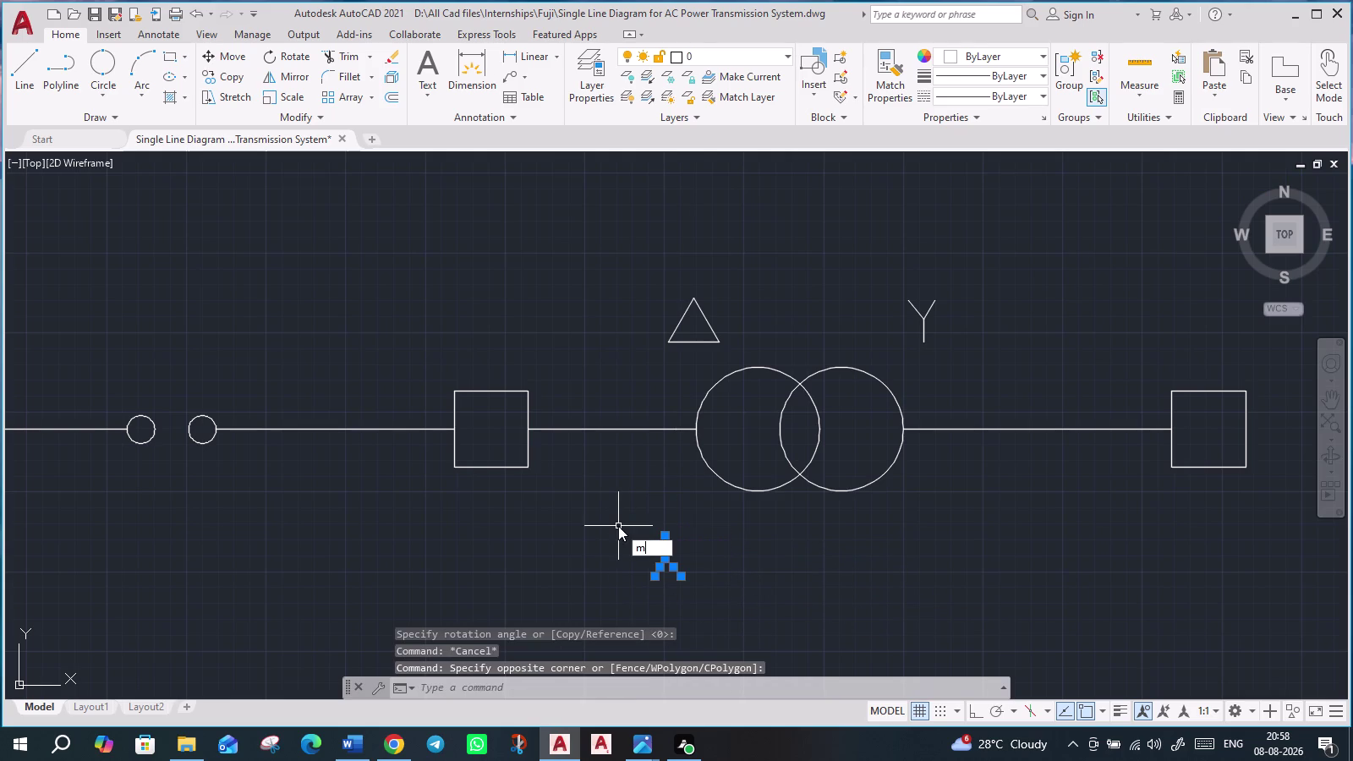
click(665, 533)
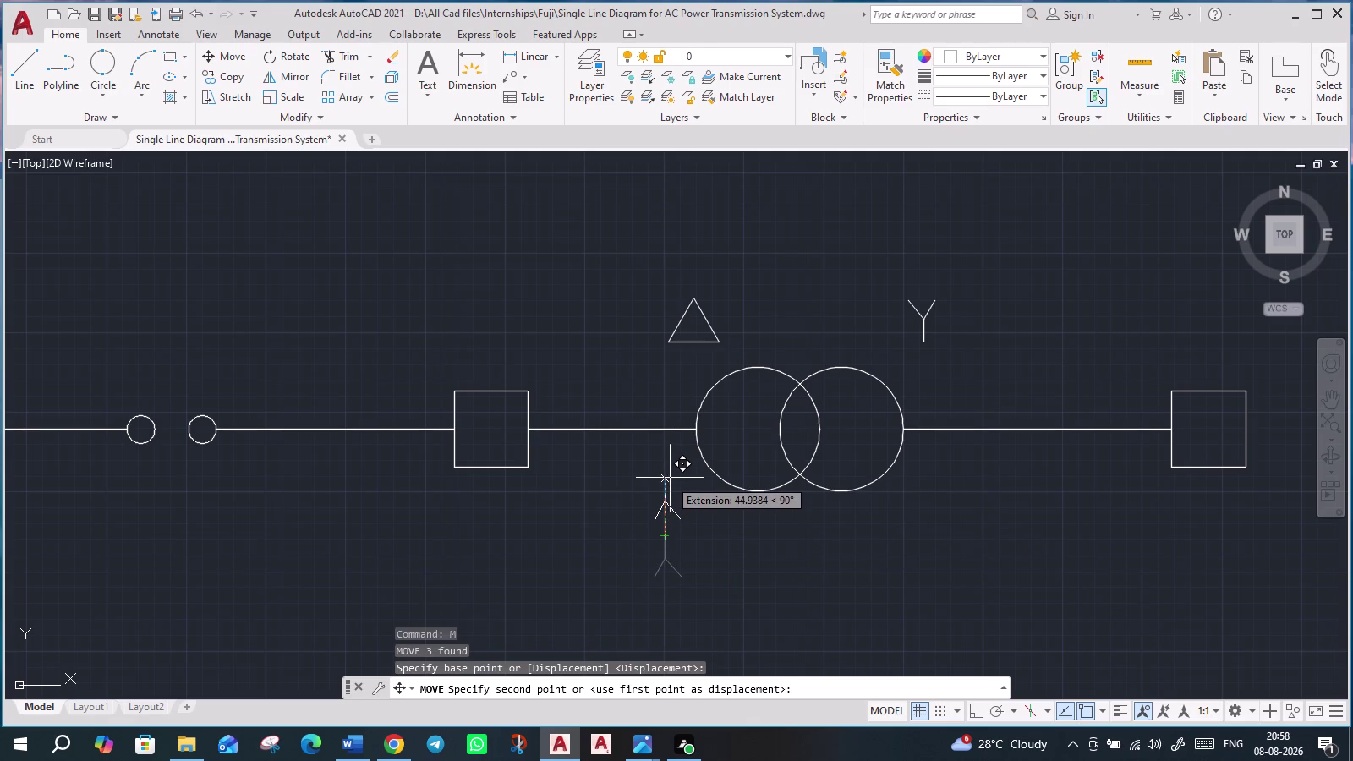
click(670, 474)
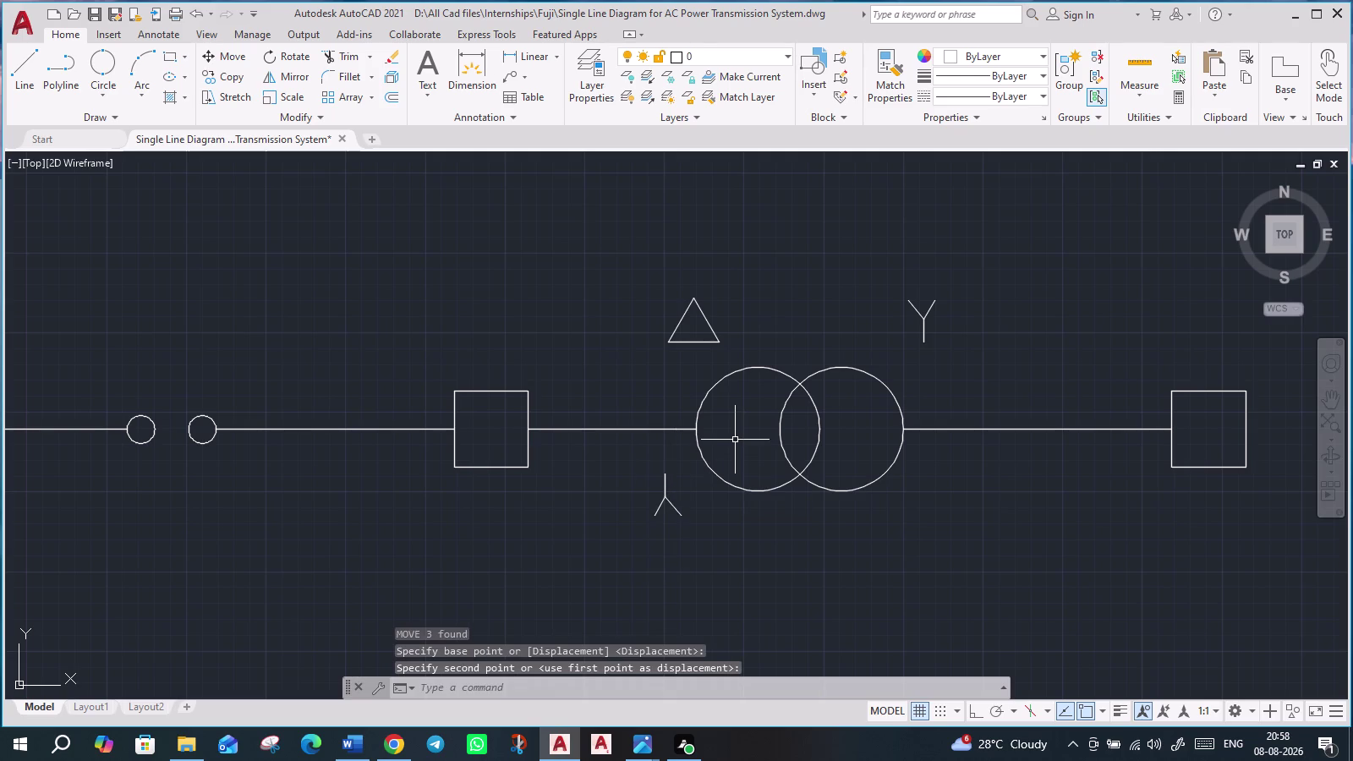
scroll(up, 3)
scroll(down, 3)
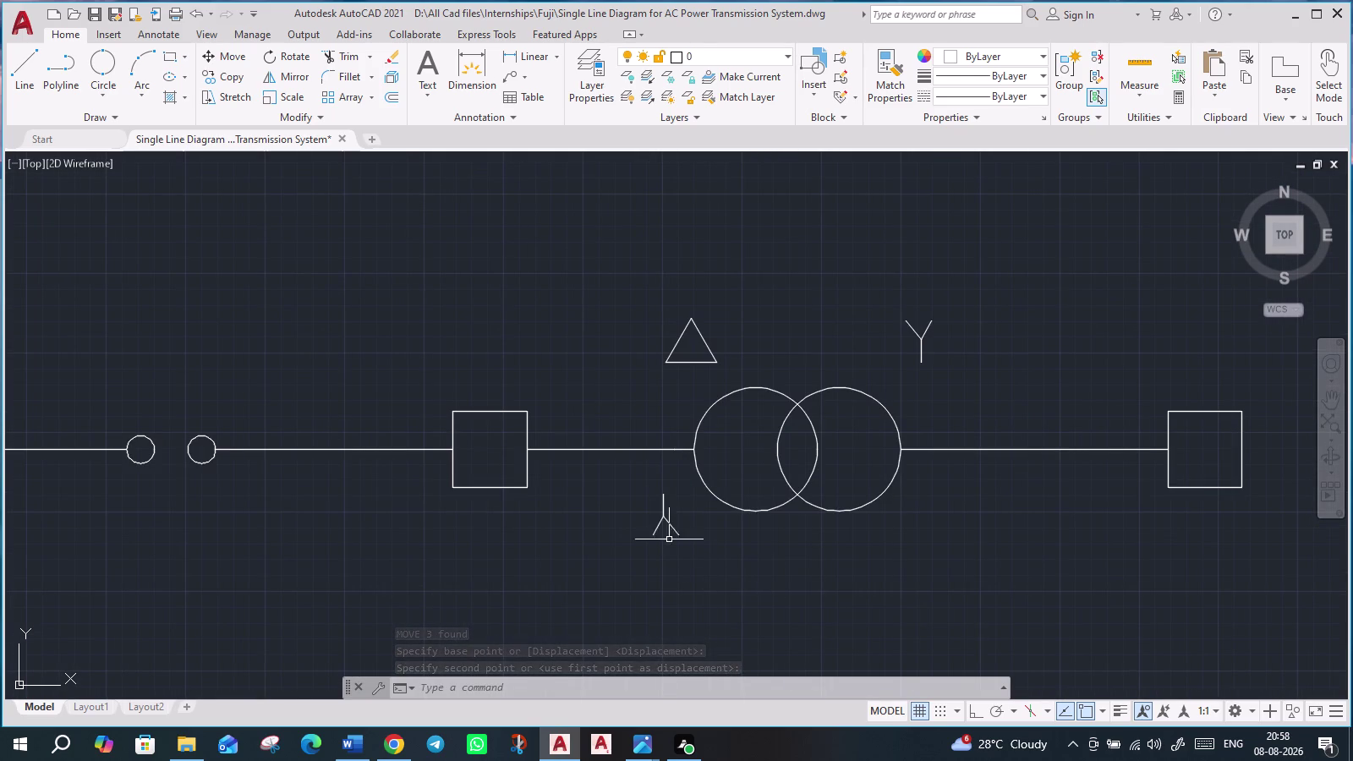
click(12, 58)
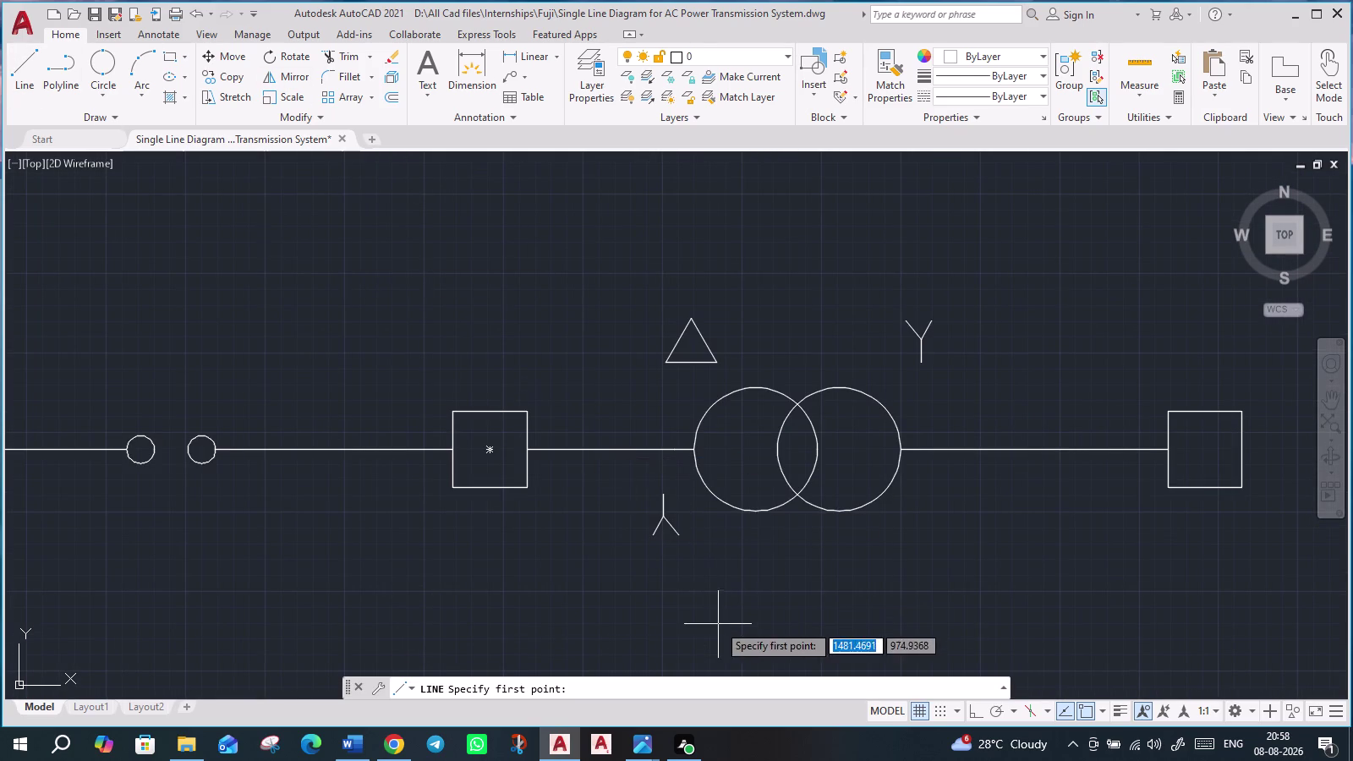
Join the lower star's two leg tips with a line, closing them into a triangle.
scroll(up, 3)
click(567, 411)
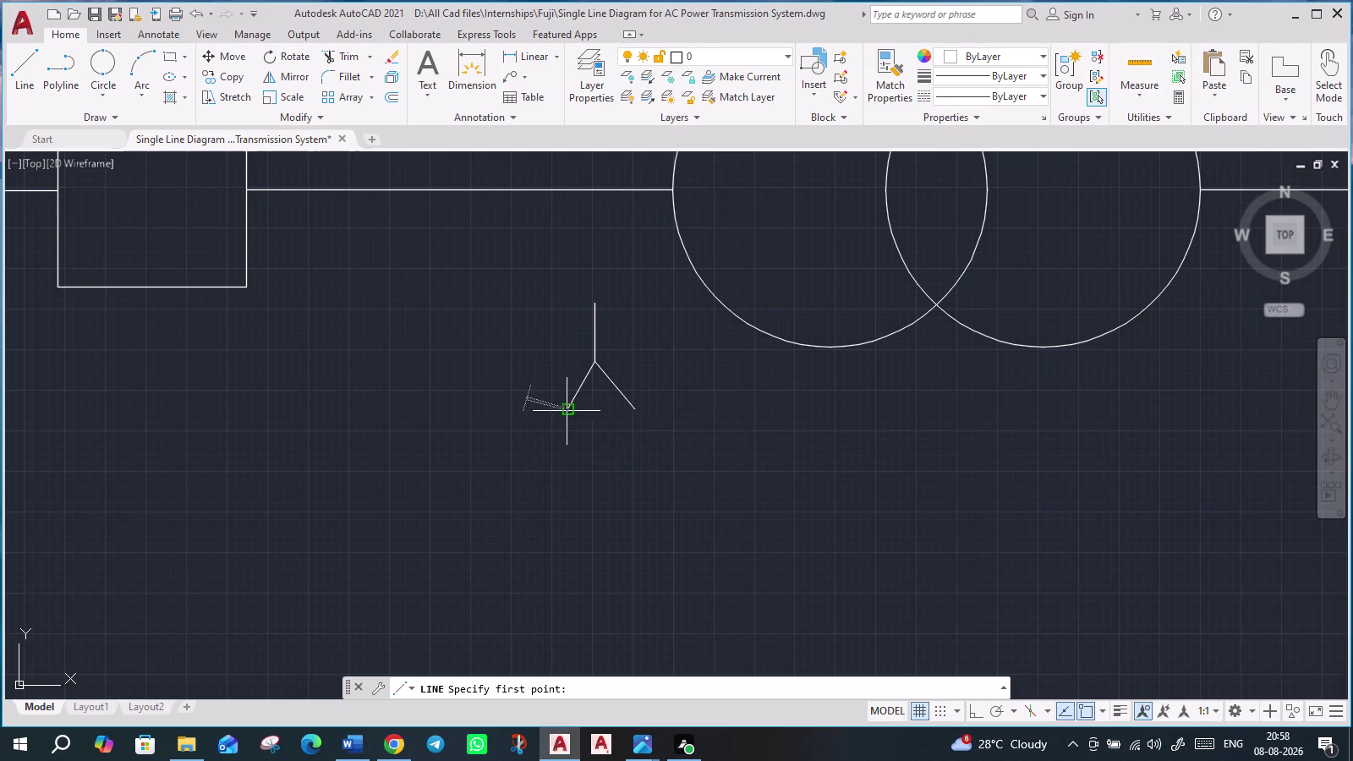
click(637, 409)
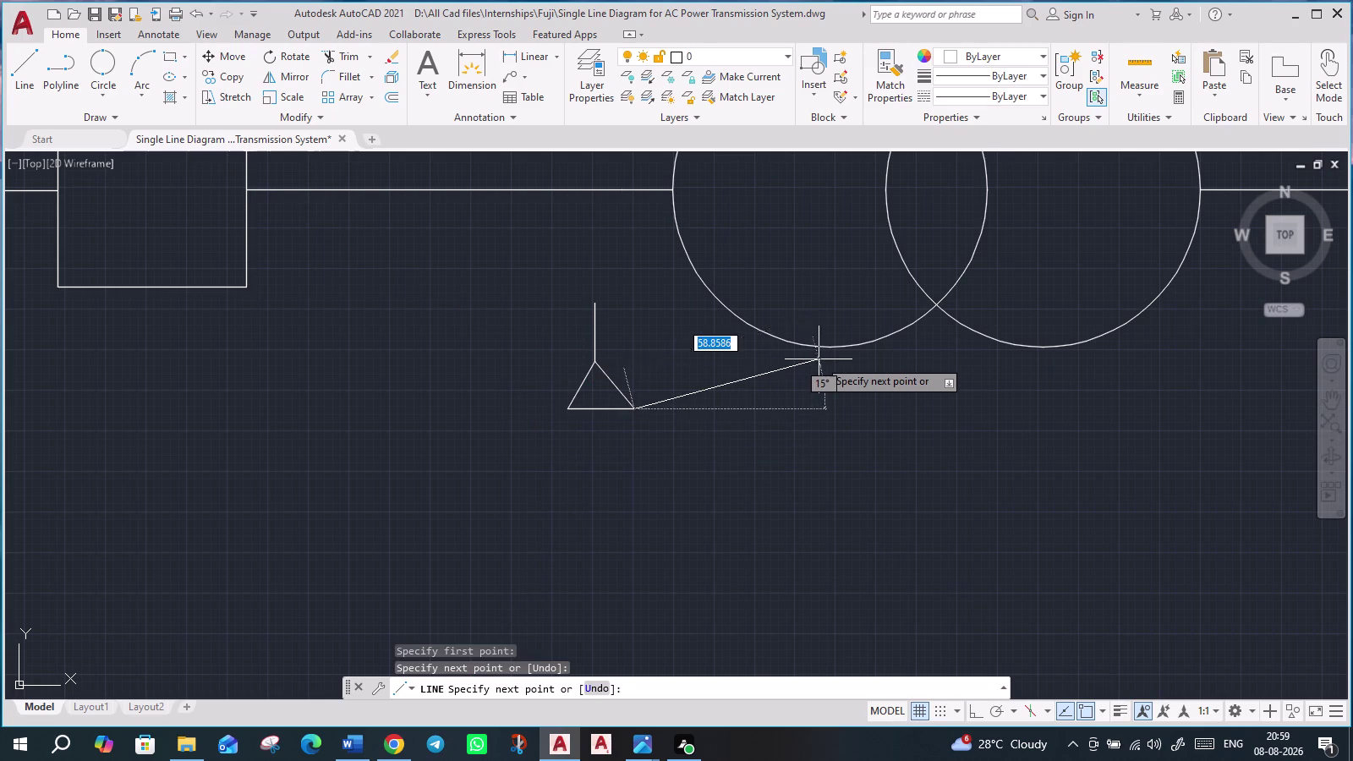
key(Escape)
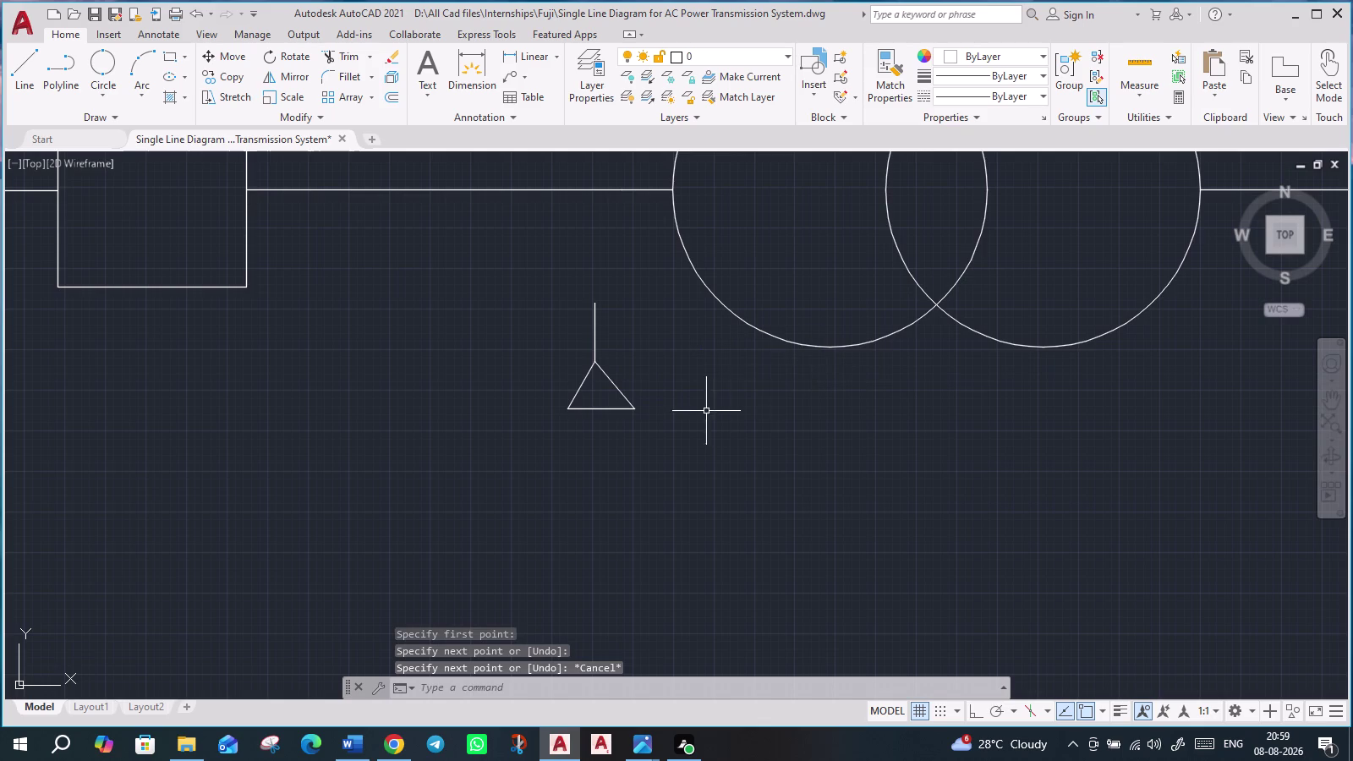
scroll(down, 3)
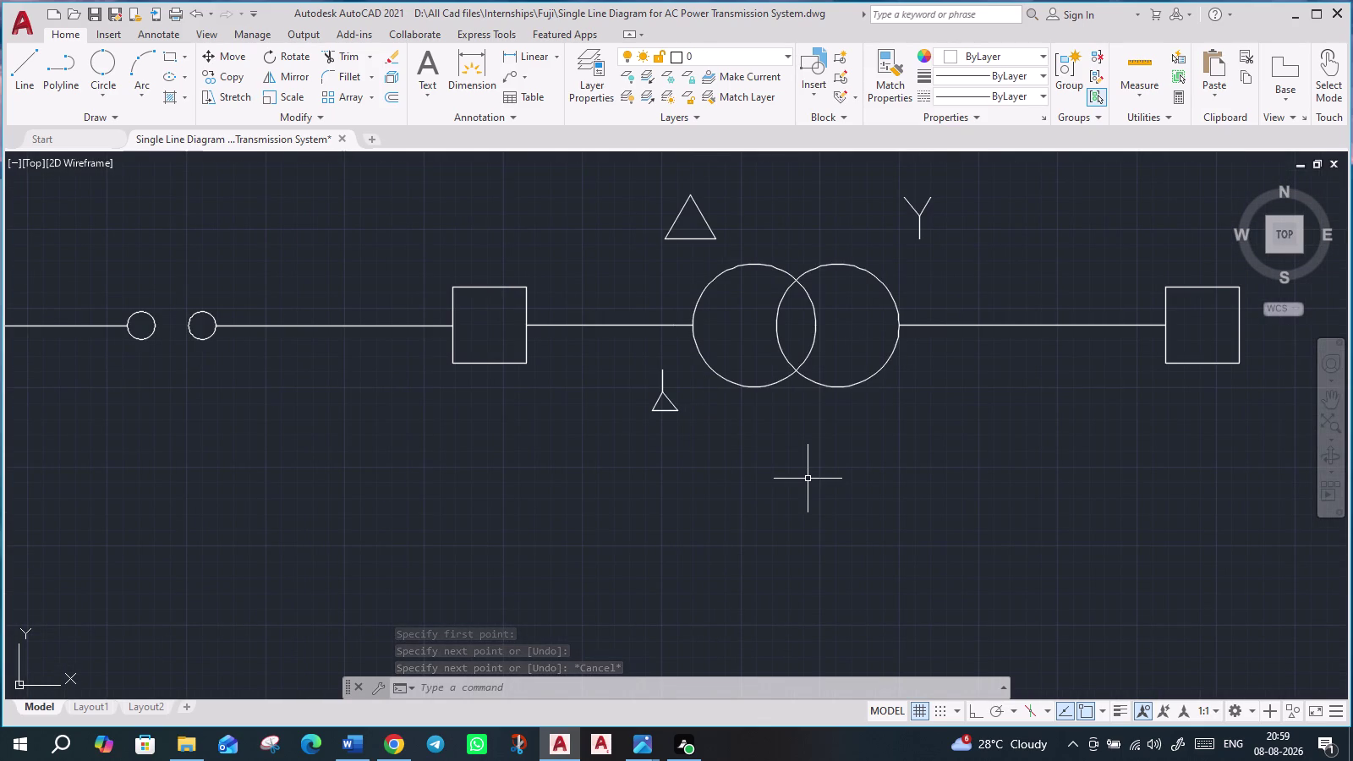
scroll(down, 3)
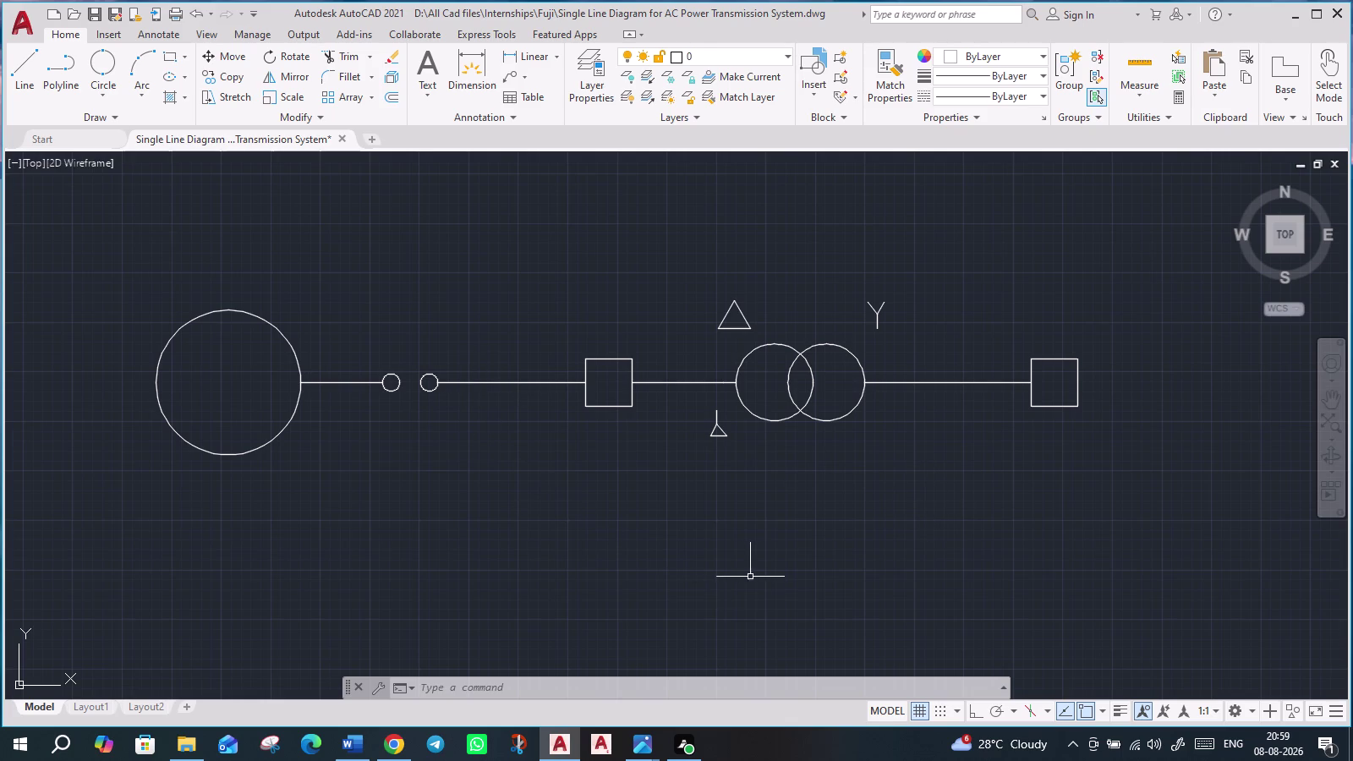
scroll(down, 3)
scroll(up, 3)
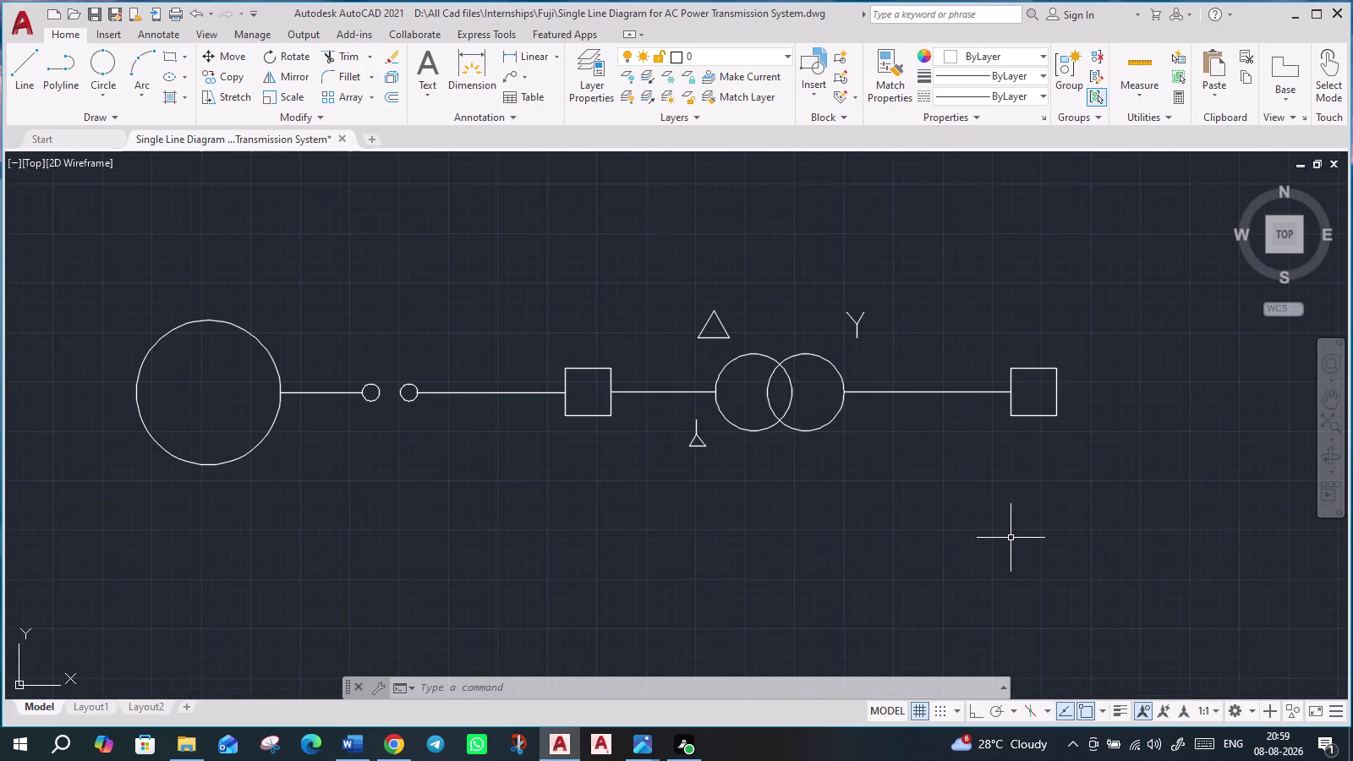
middle_drag(1003, 536, 860, 556)
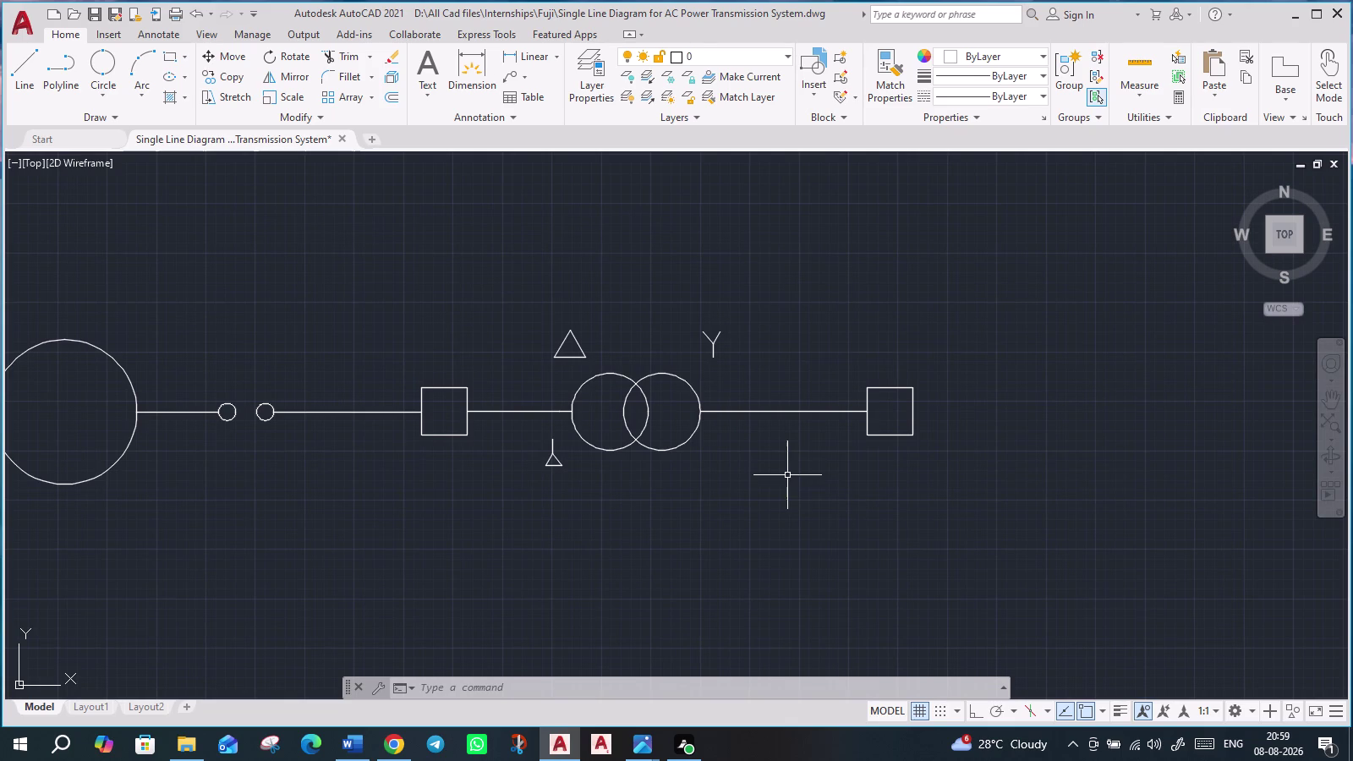
scroll(down, 3)
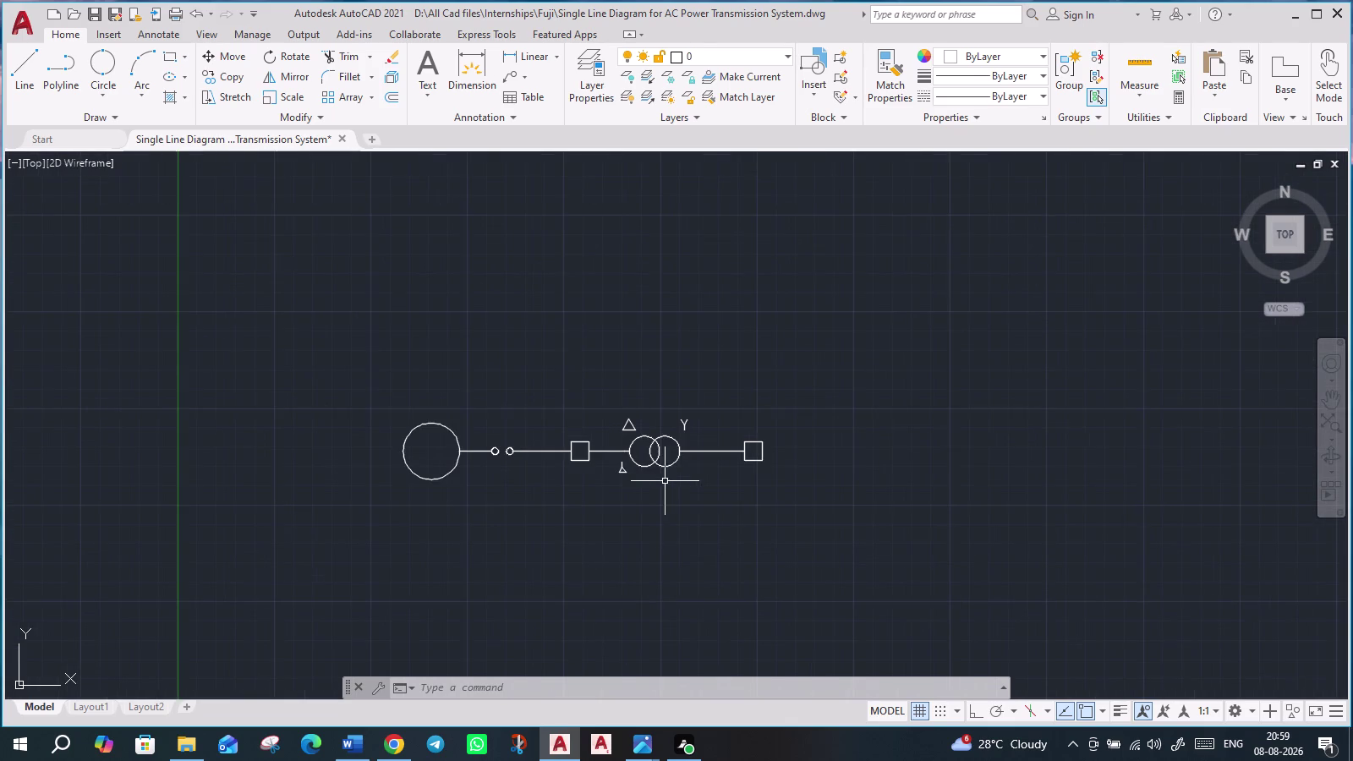
scroll(up, 3)
scroll(down, 3)
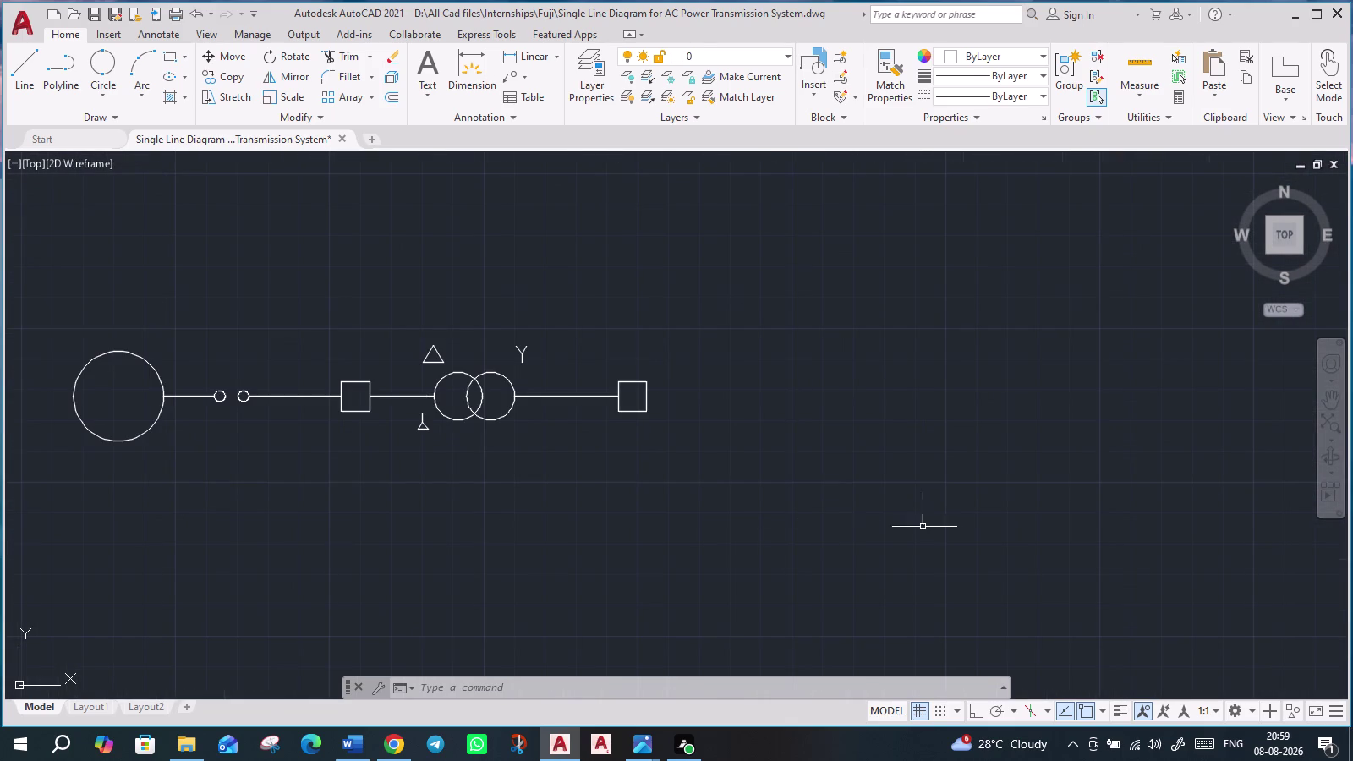